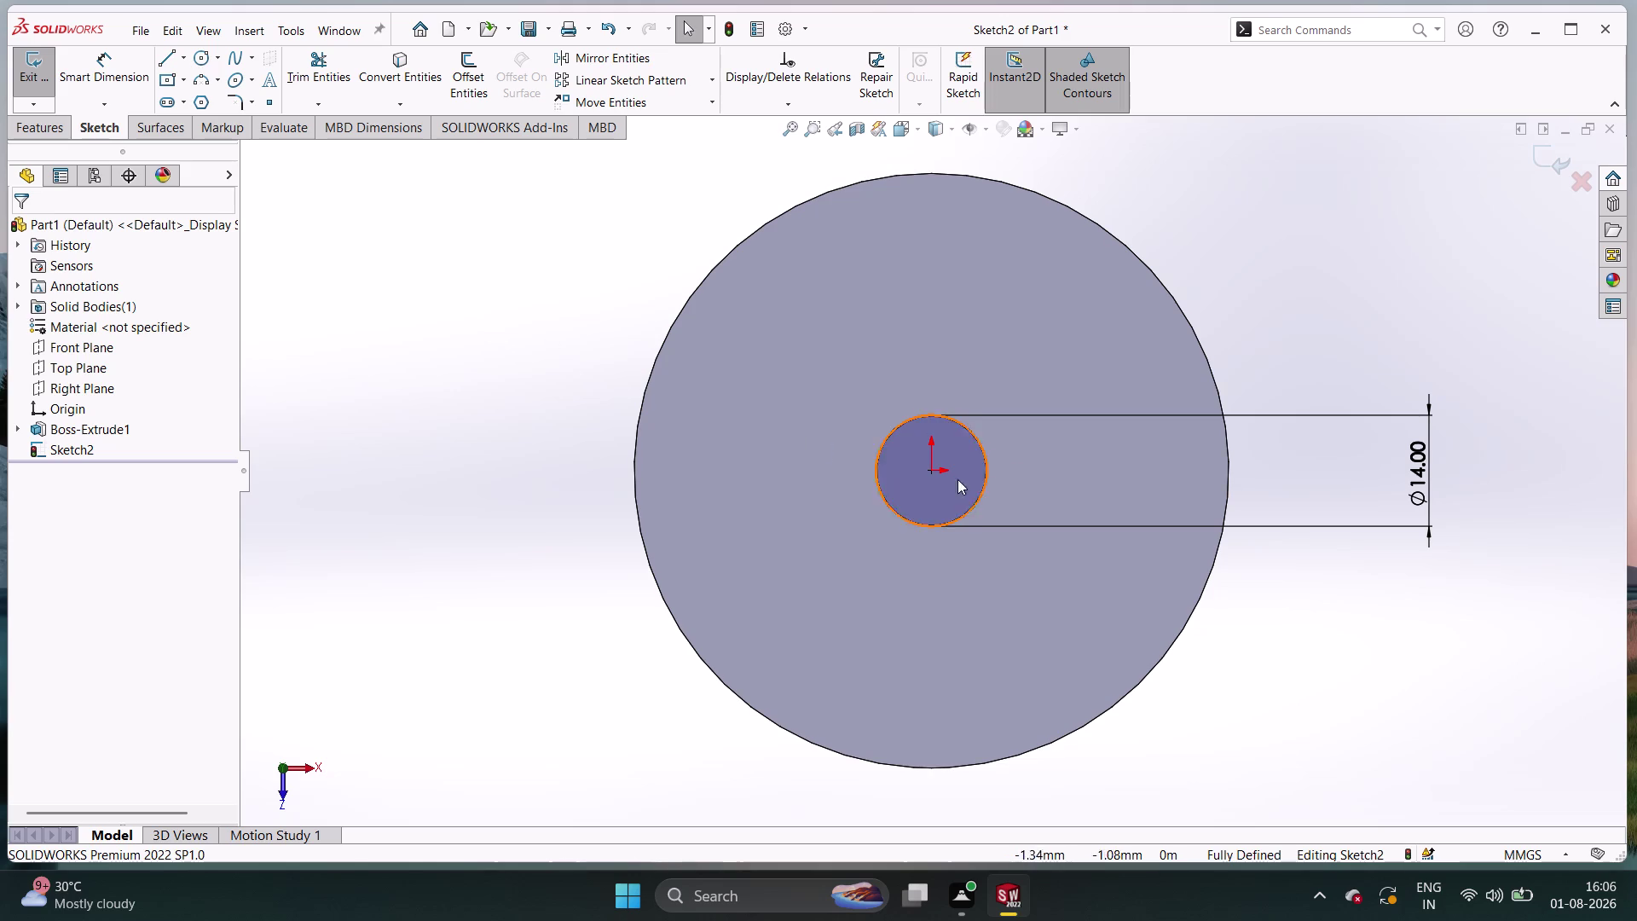
Change the central circle's diameter dimension from 14 mm to 25 mm.
double_click(1422, 482)
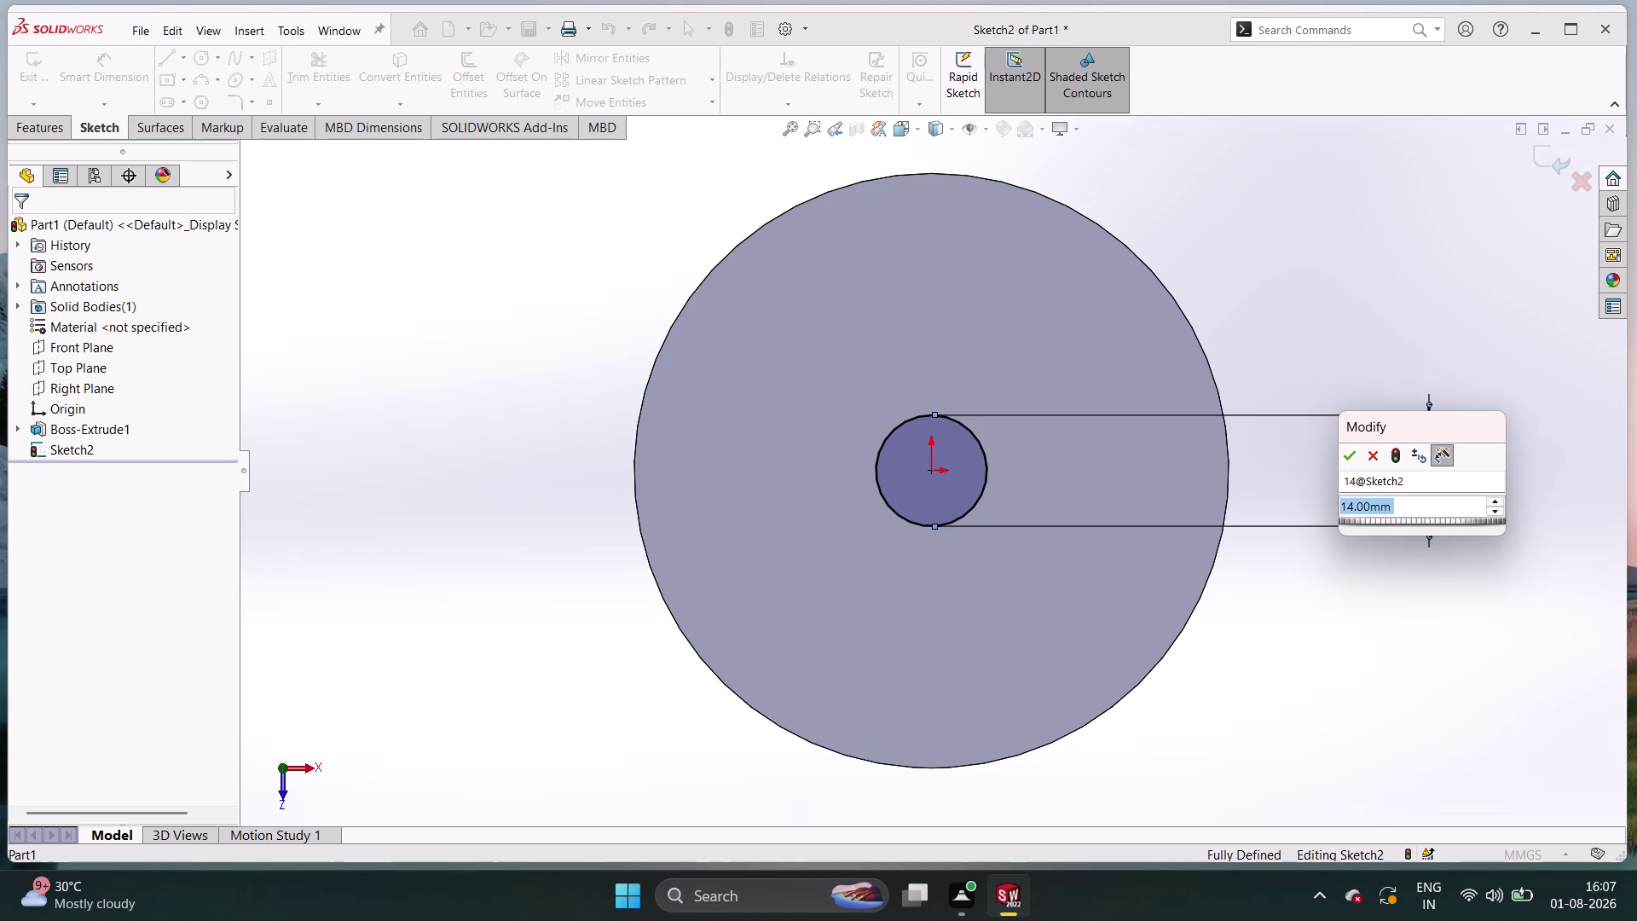
text(25)
key(Return)
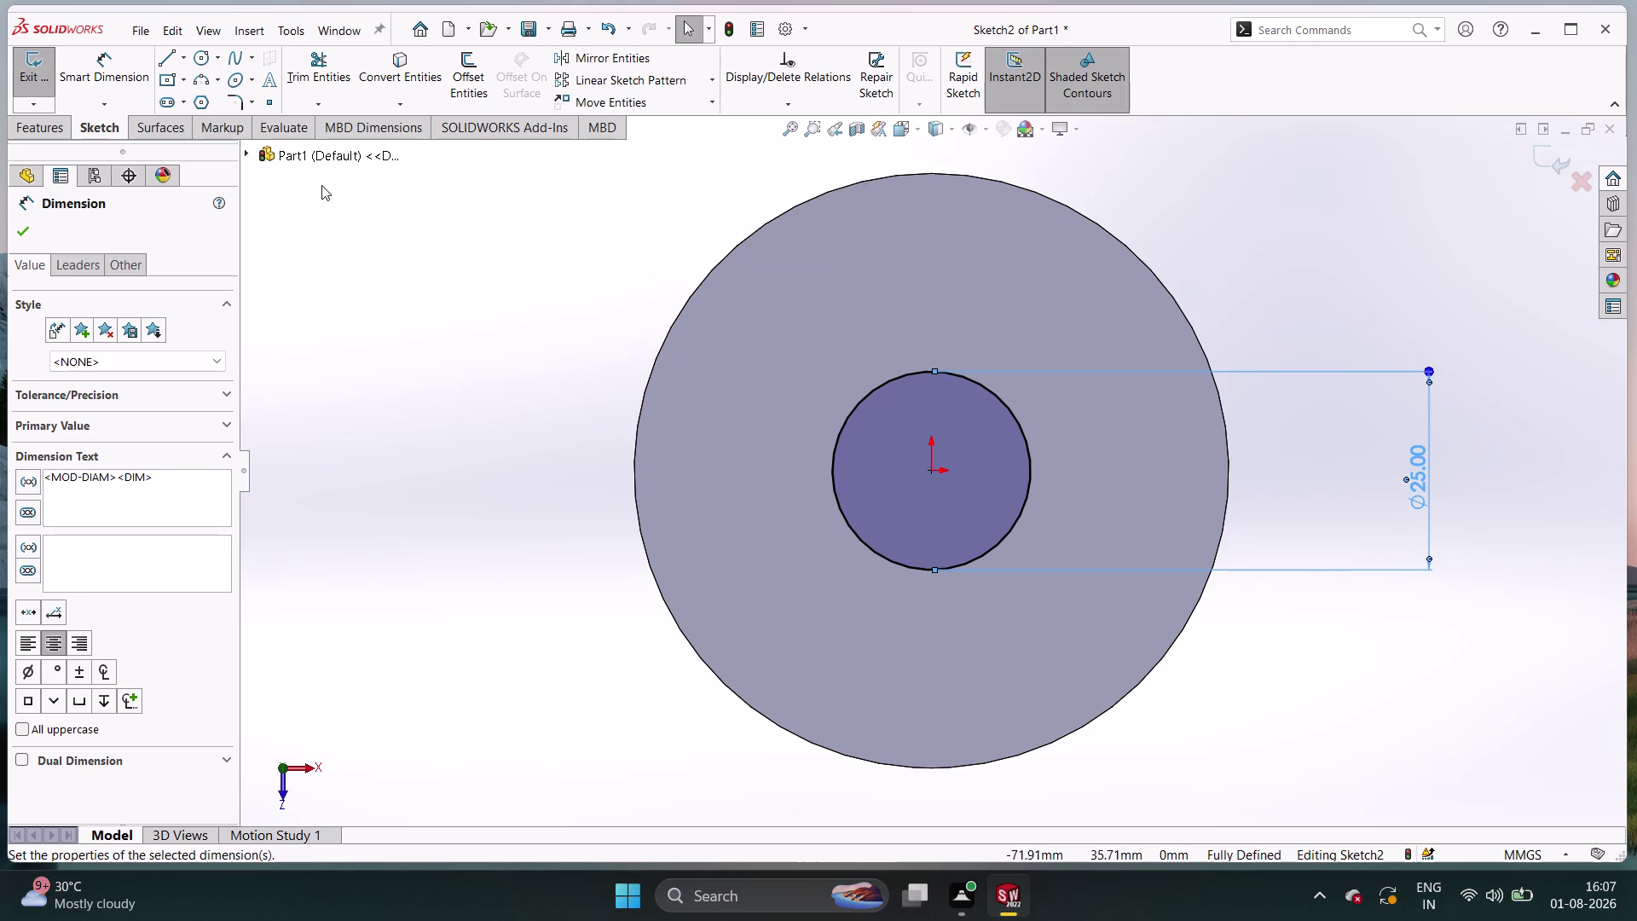
double_click(17, 132)
click(39, 92)
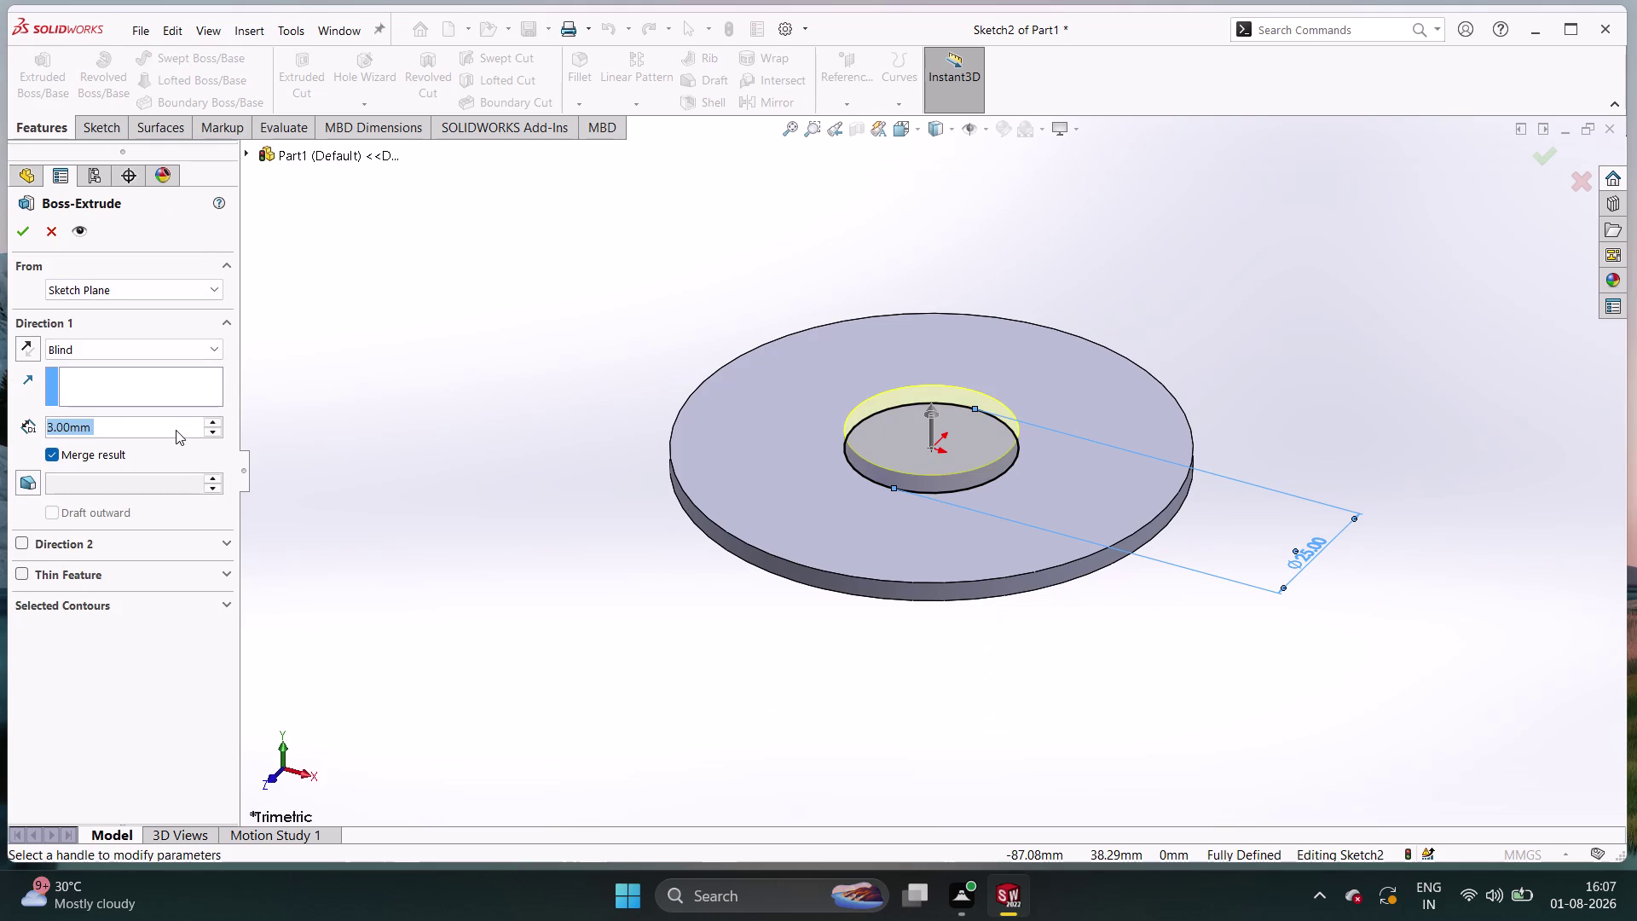
Extrude the 25 mm circle as a 16 mm blind boss and sketch on its top face.
text(16)
key(Return)
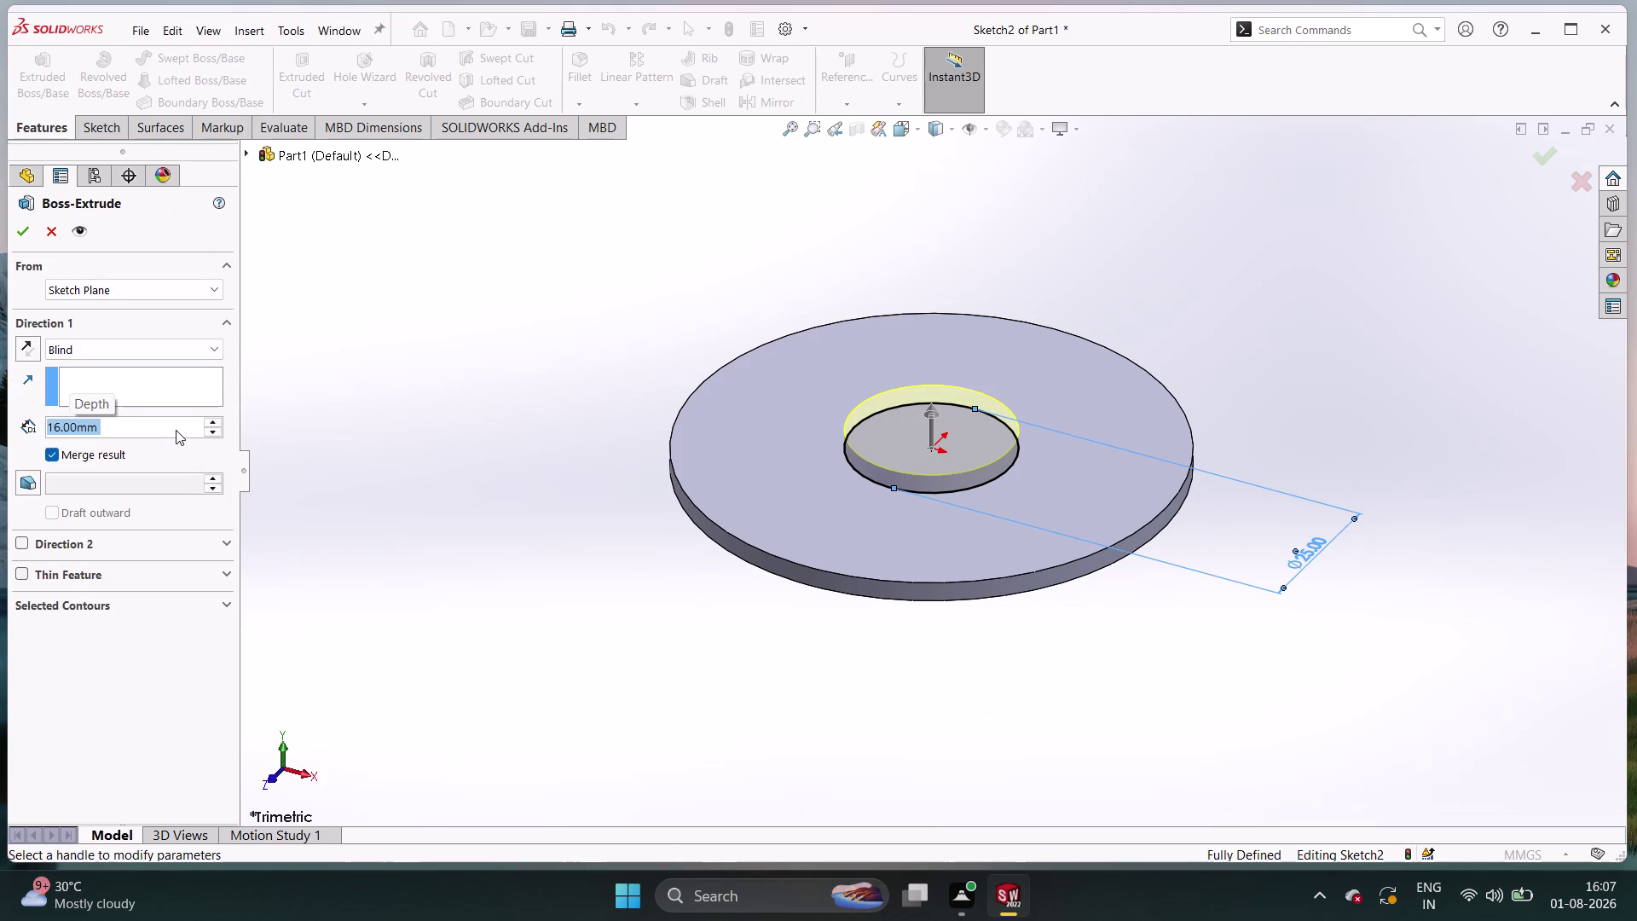
click(13, 232)
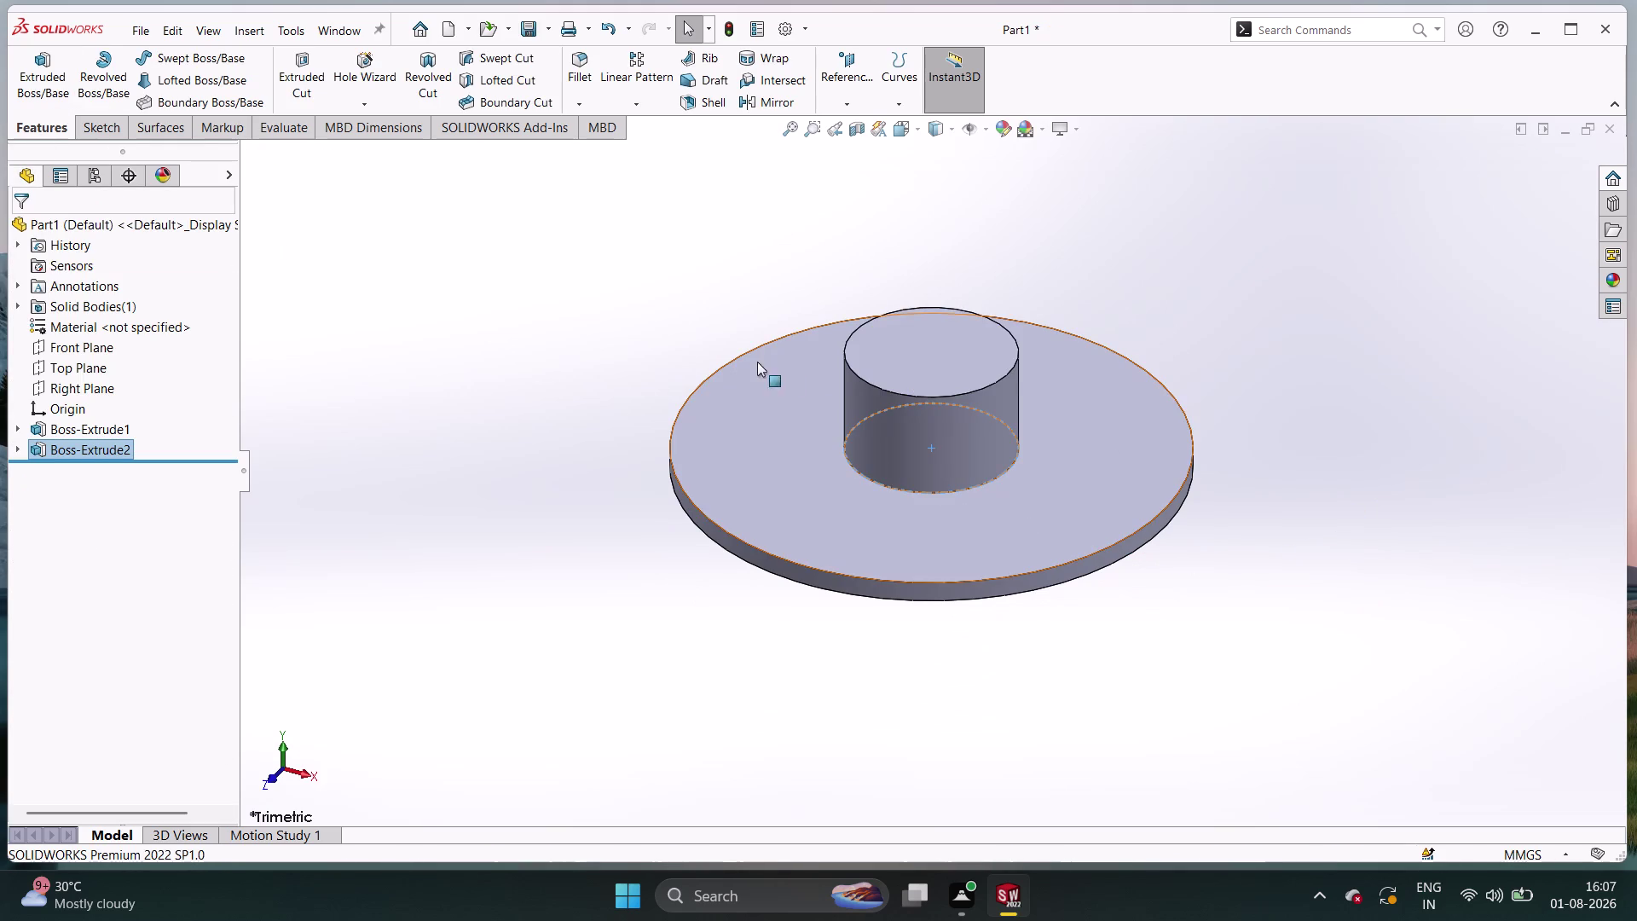
click(897, 352)
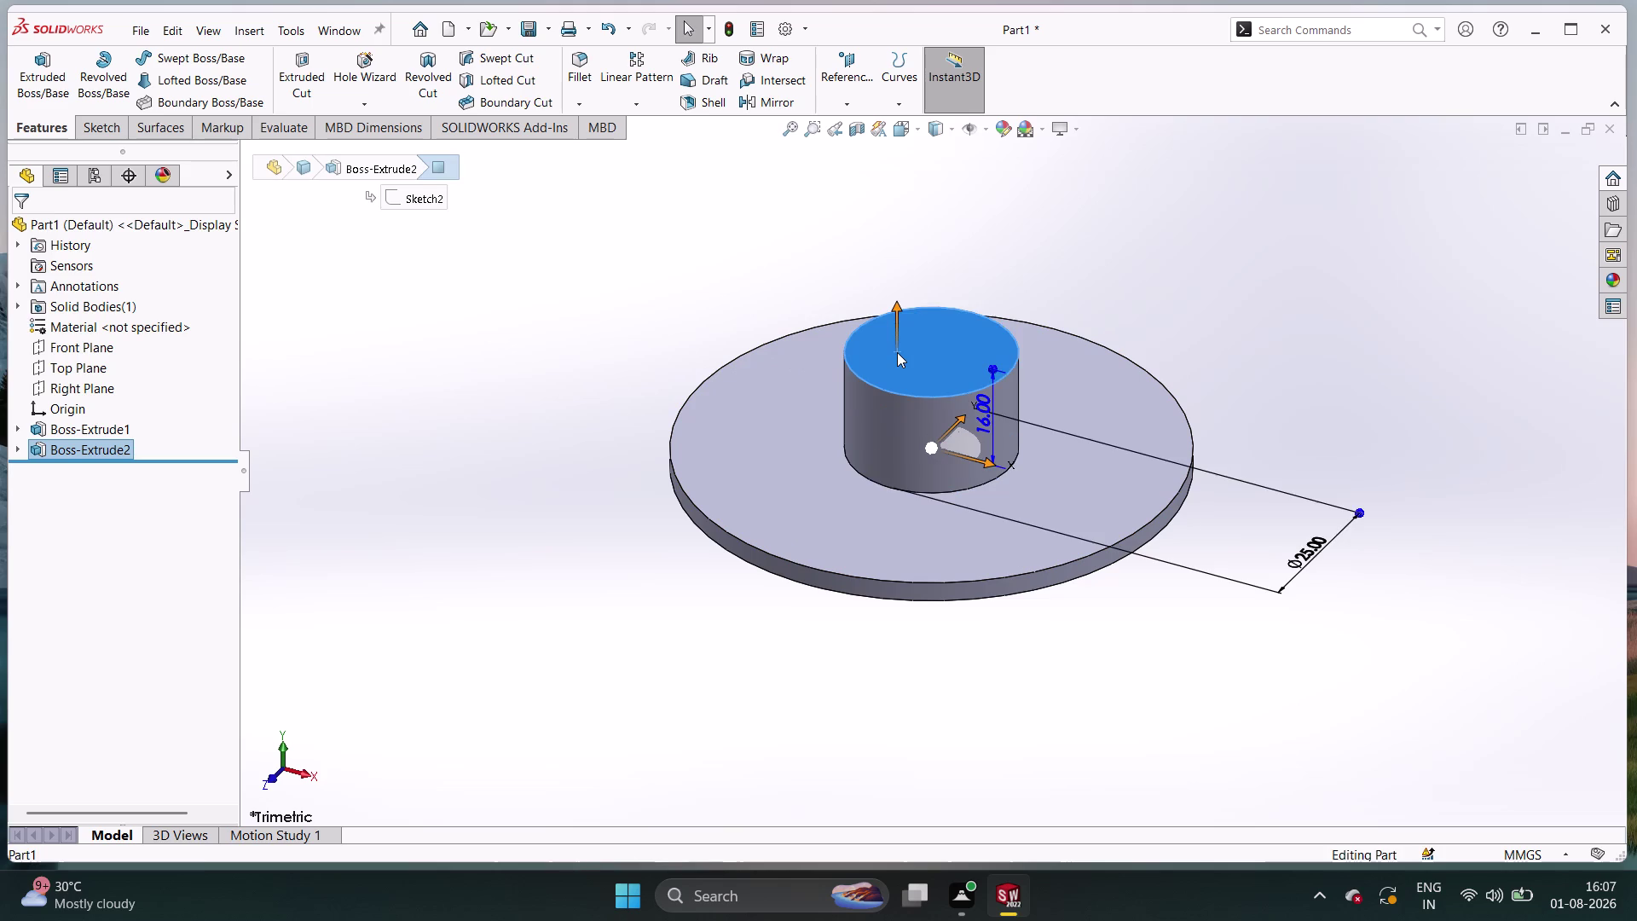
click(979, 302)
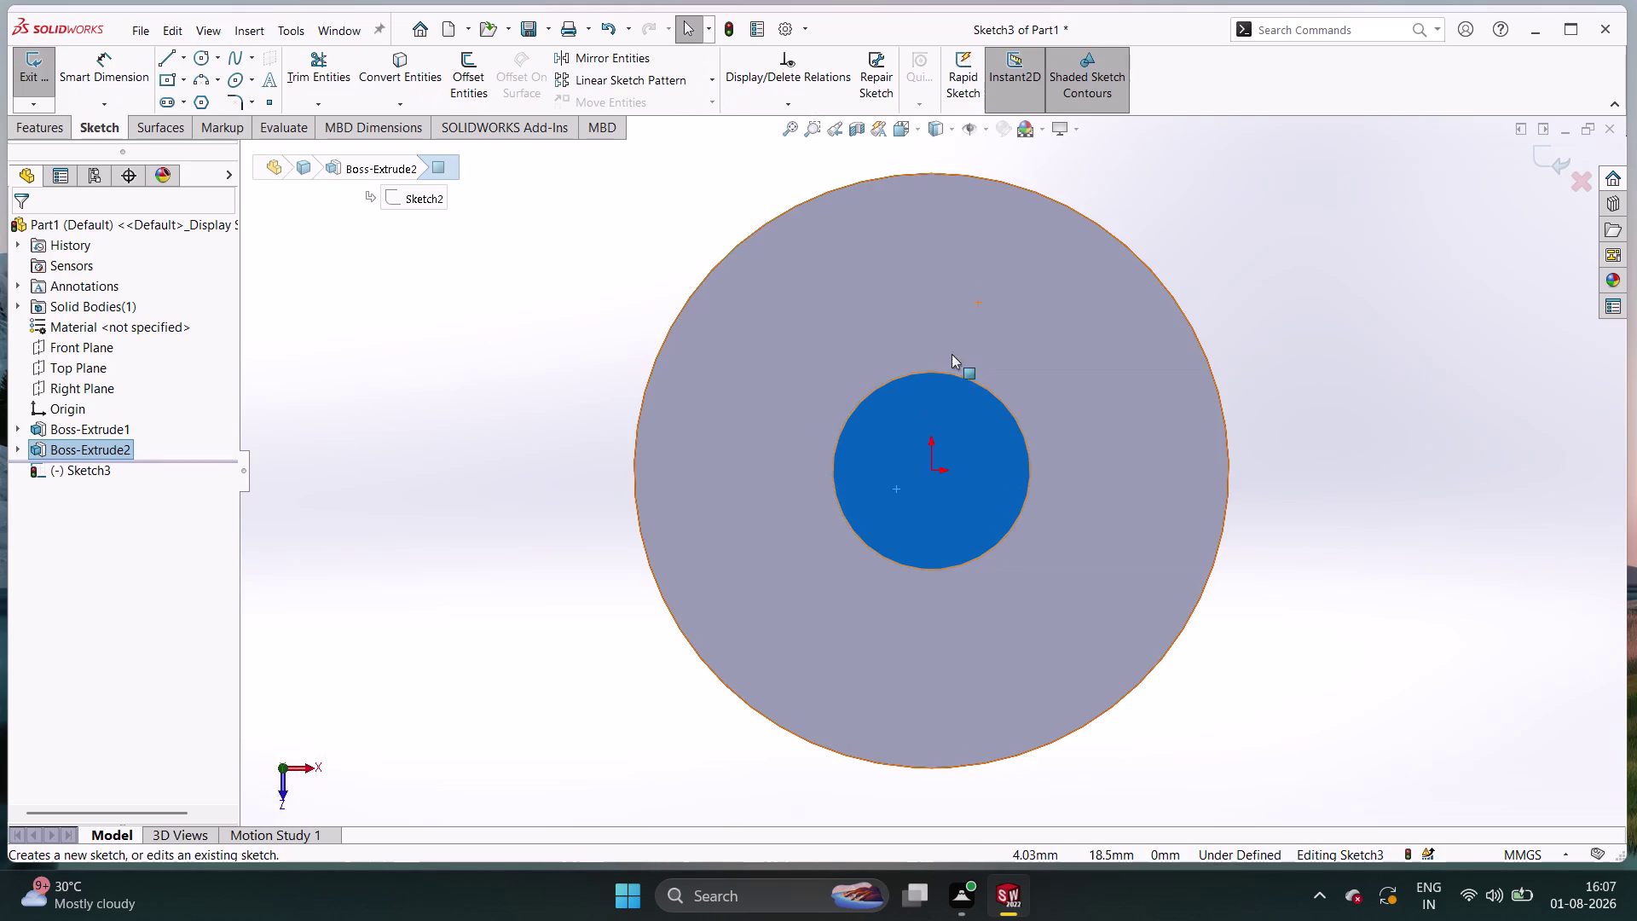
Draw a circle centred on the origin of the boss's top face.
double_click(199, 52)
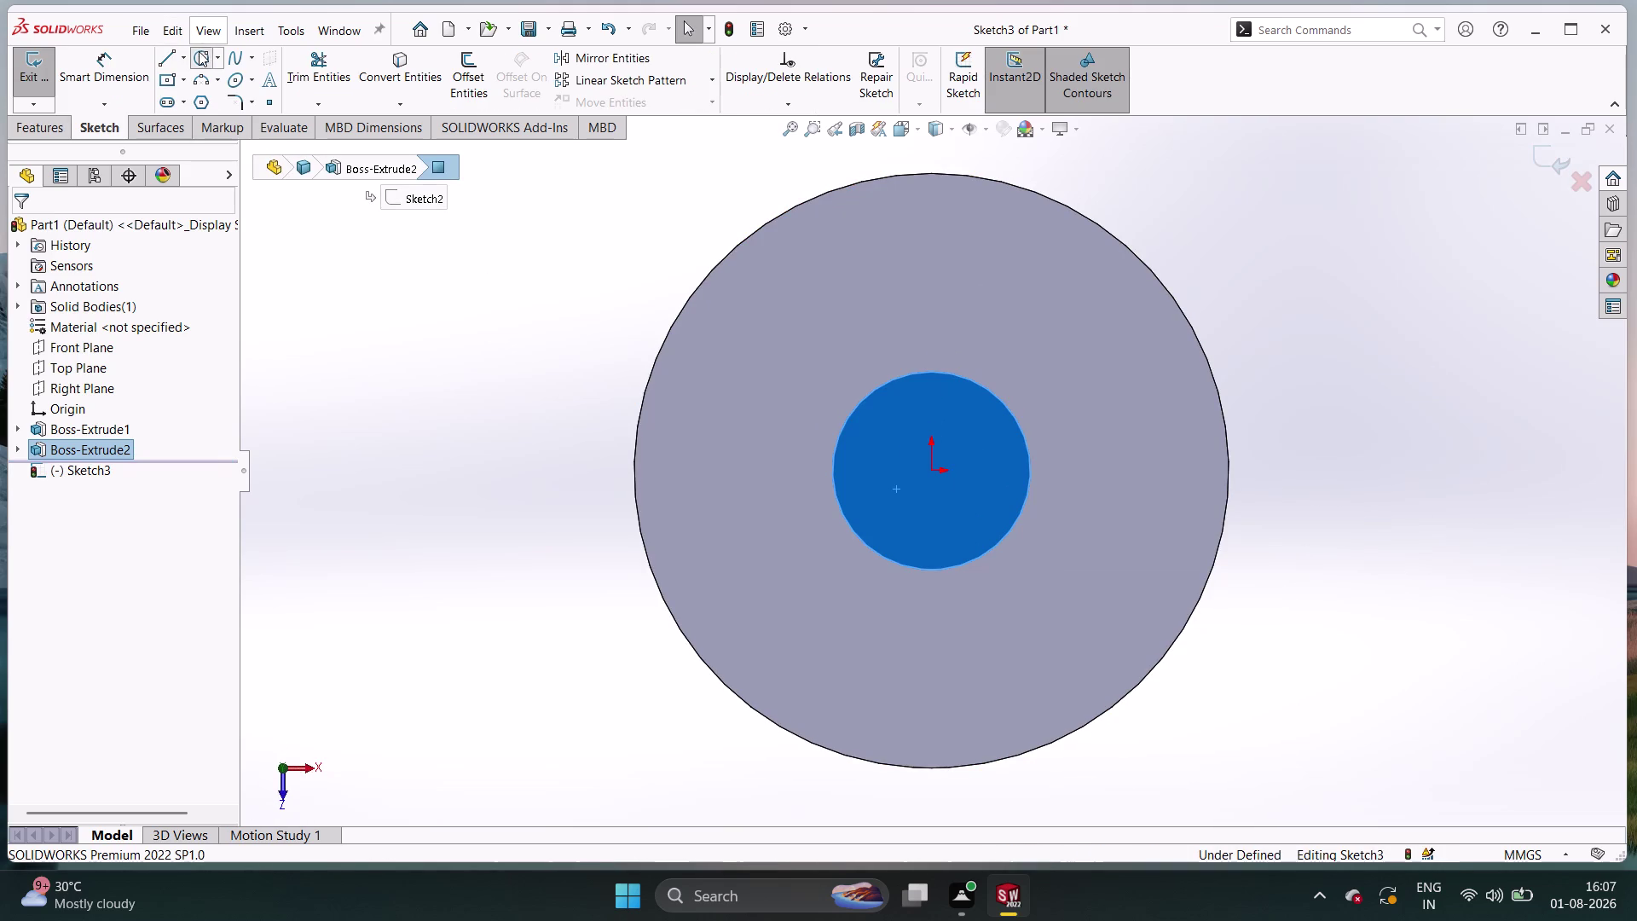
click(931, 470)
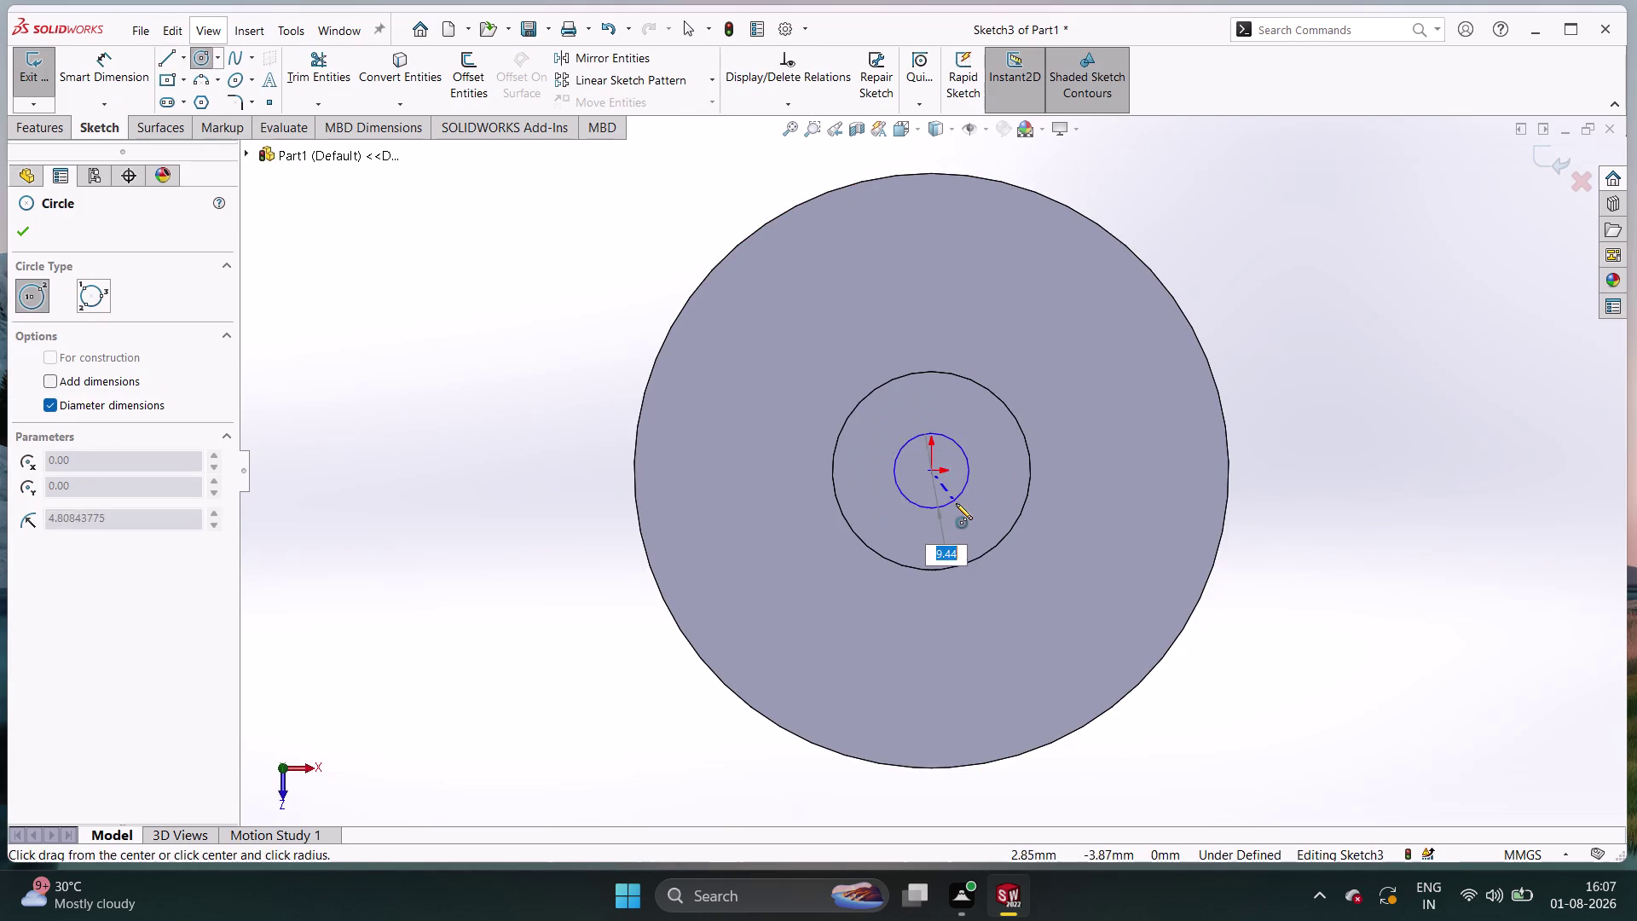
click(967, 510)
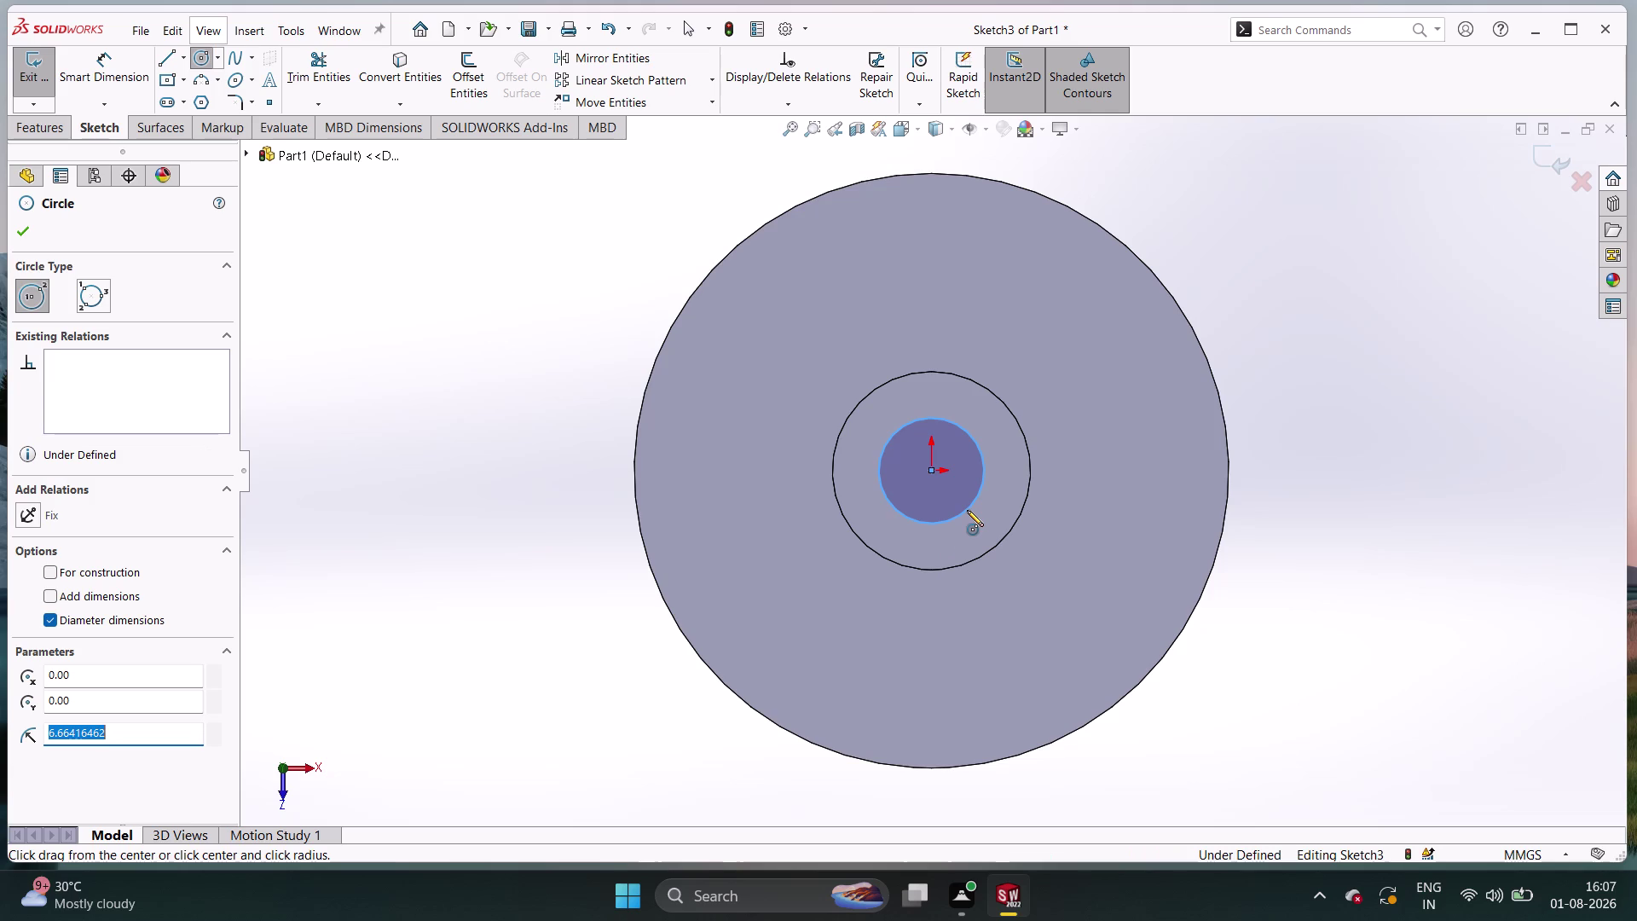
key(1)
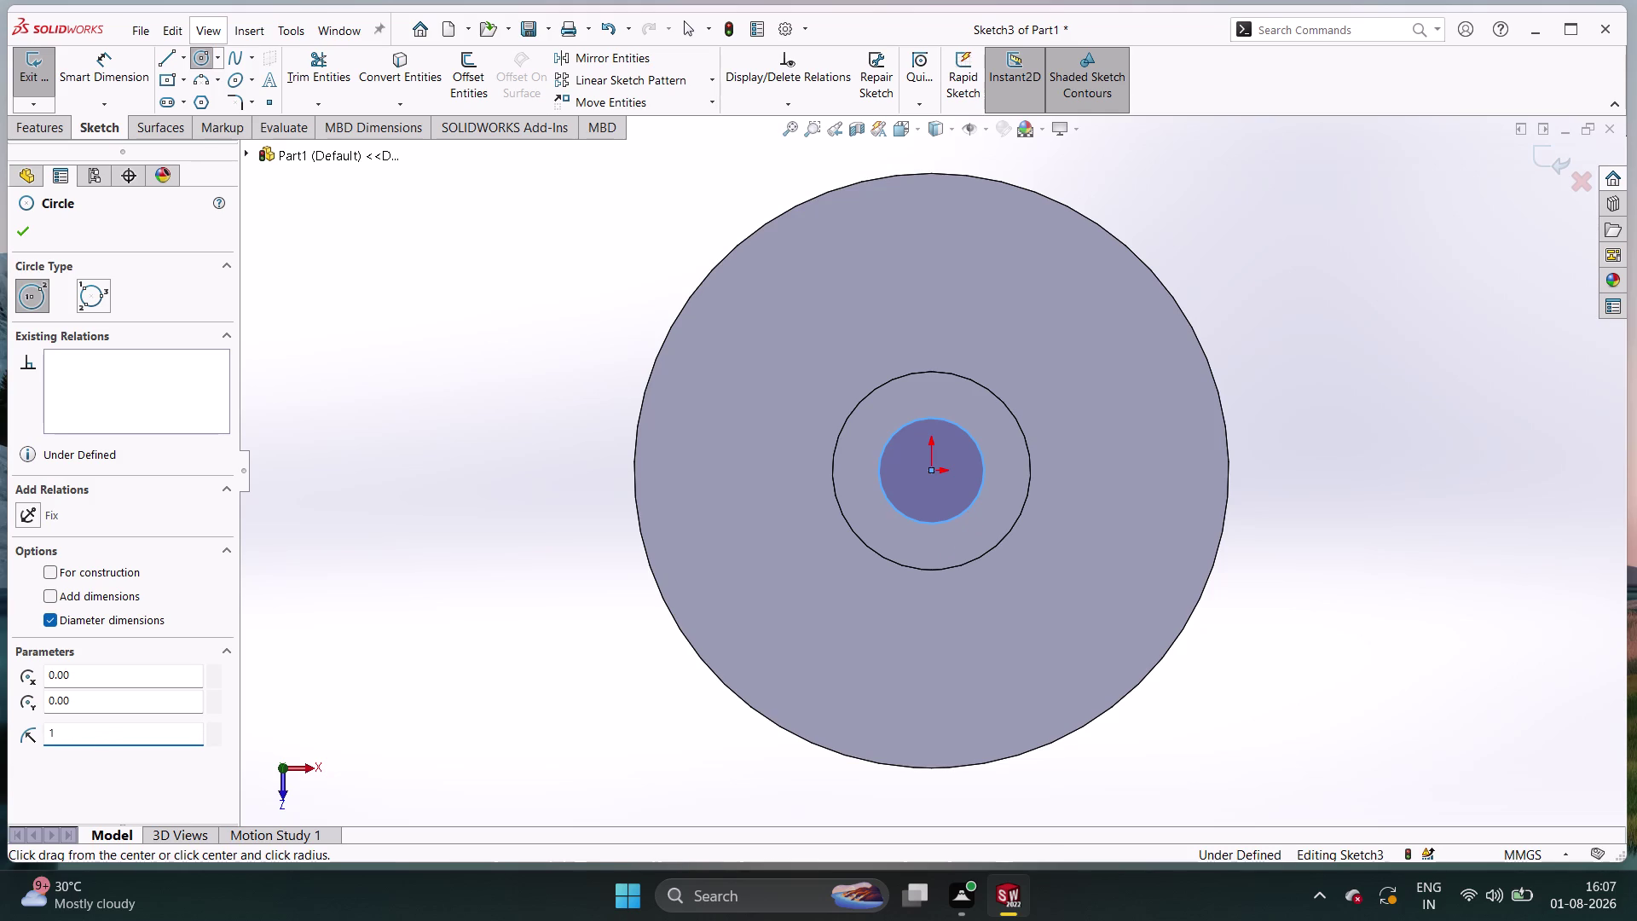
key(4)
key(Return)
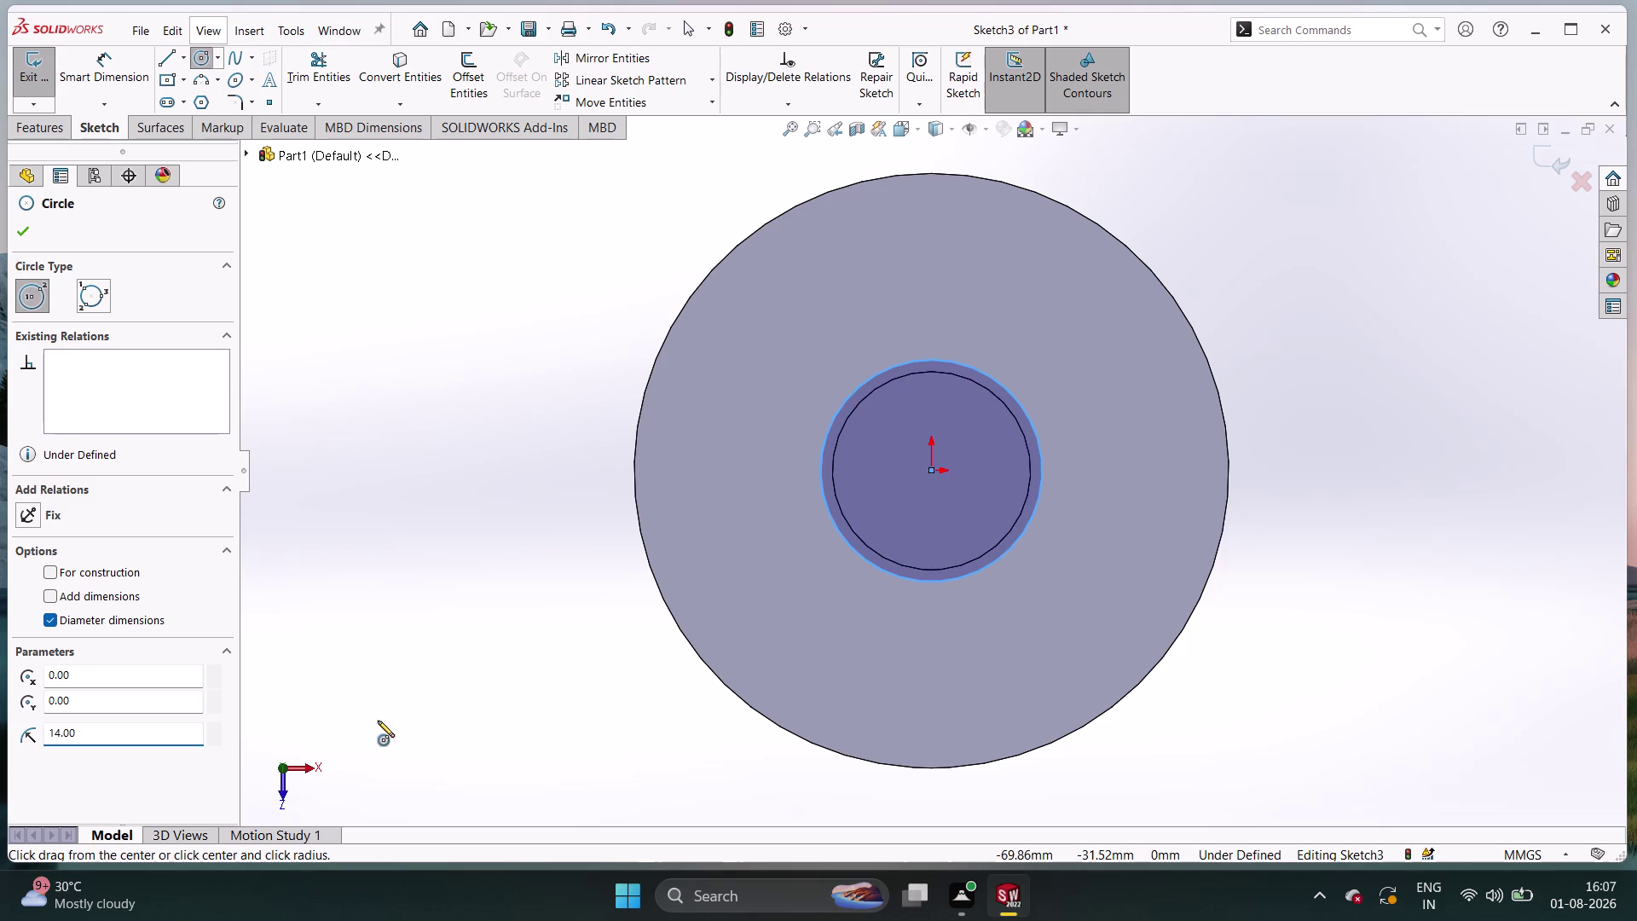
key(ctrl+z)
key(ctrl+z)
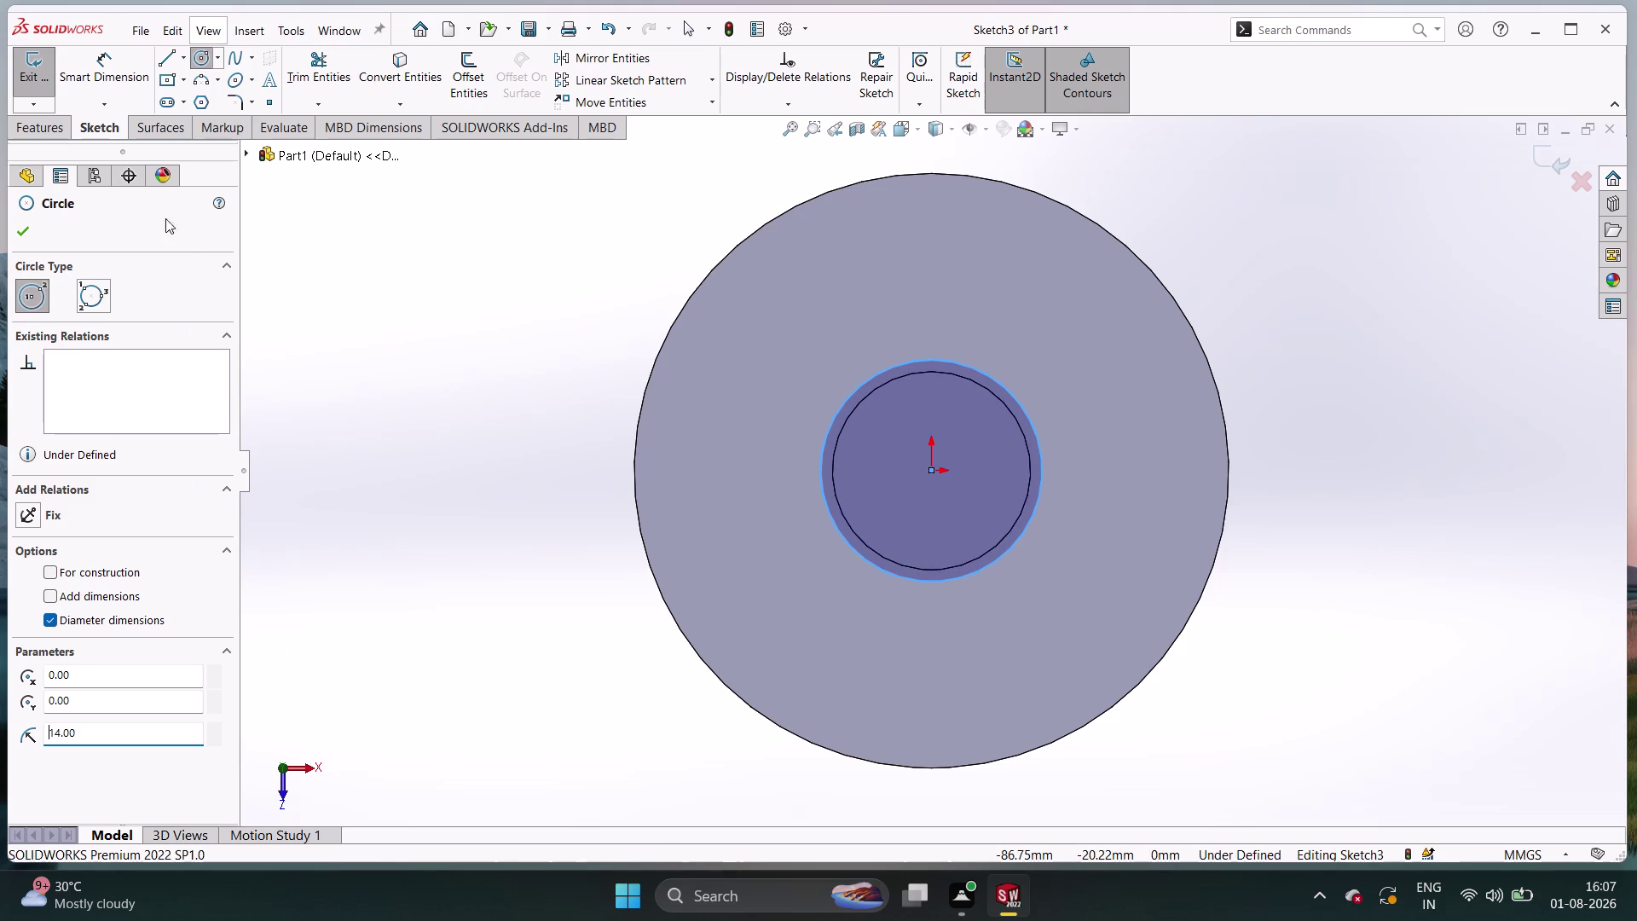
key(Escape)
key(Escape)
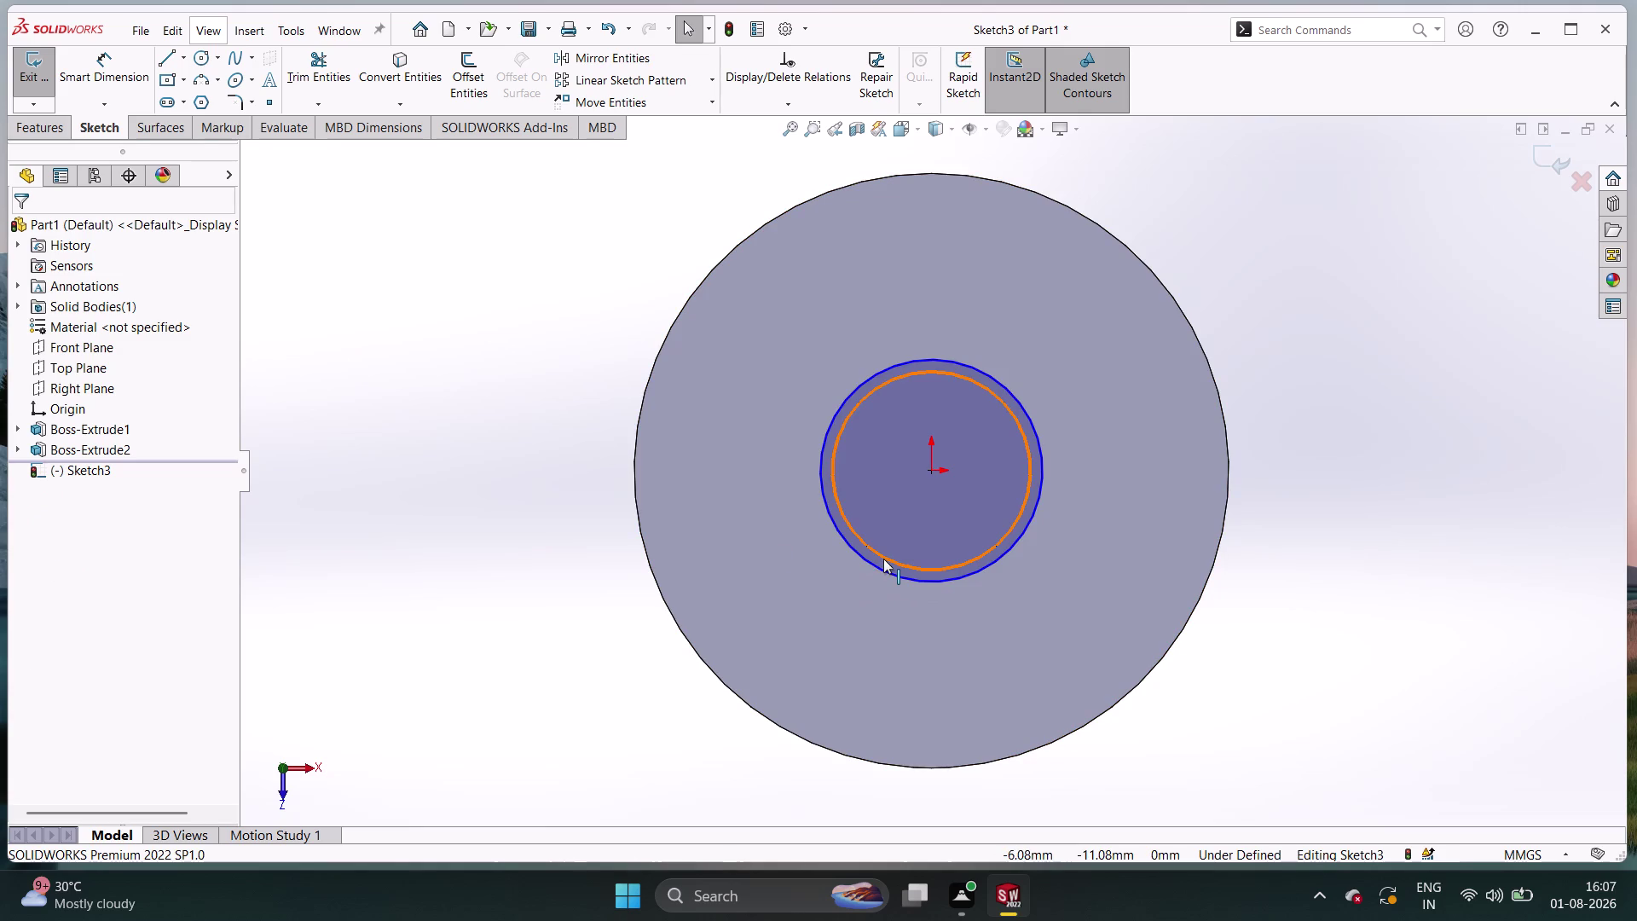
Select the new circle and bring up the sketch shortcut options.
click(887, 569)
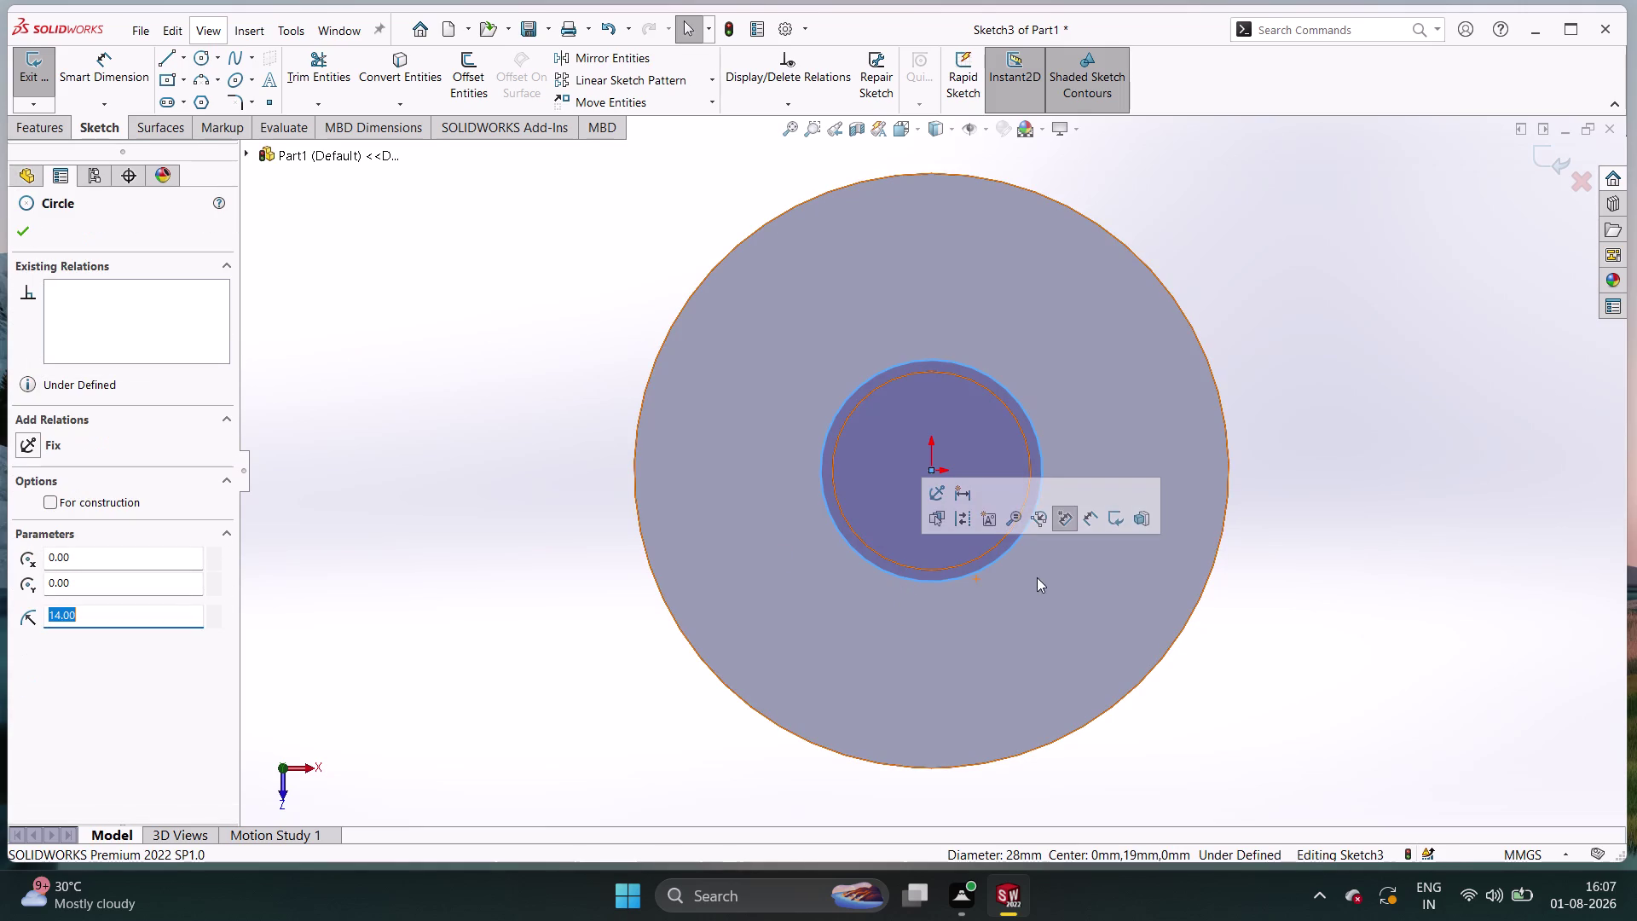
right_drag(1464, 633, 1439, 401)
right_click(1439, 401)
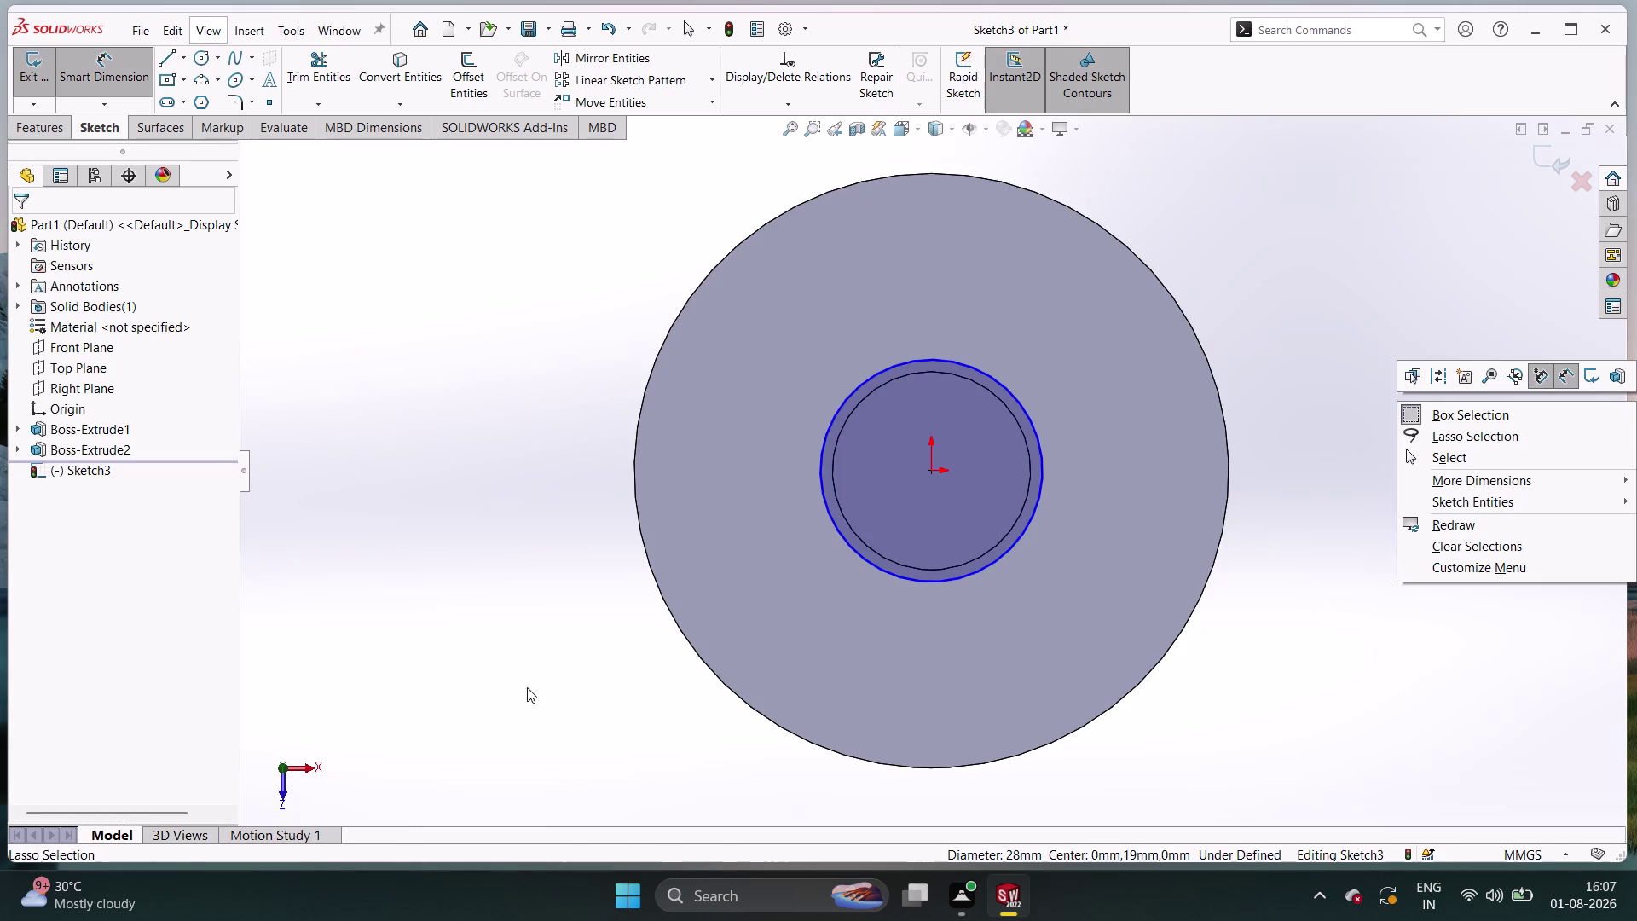
right_drag(429, 698, 399, 329)
right_drag(437, 543, 486, 422)
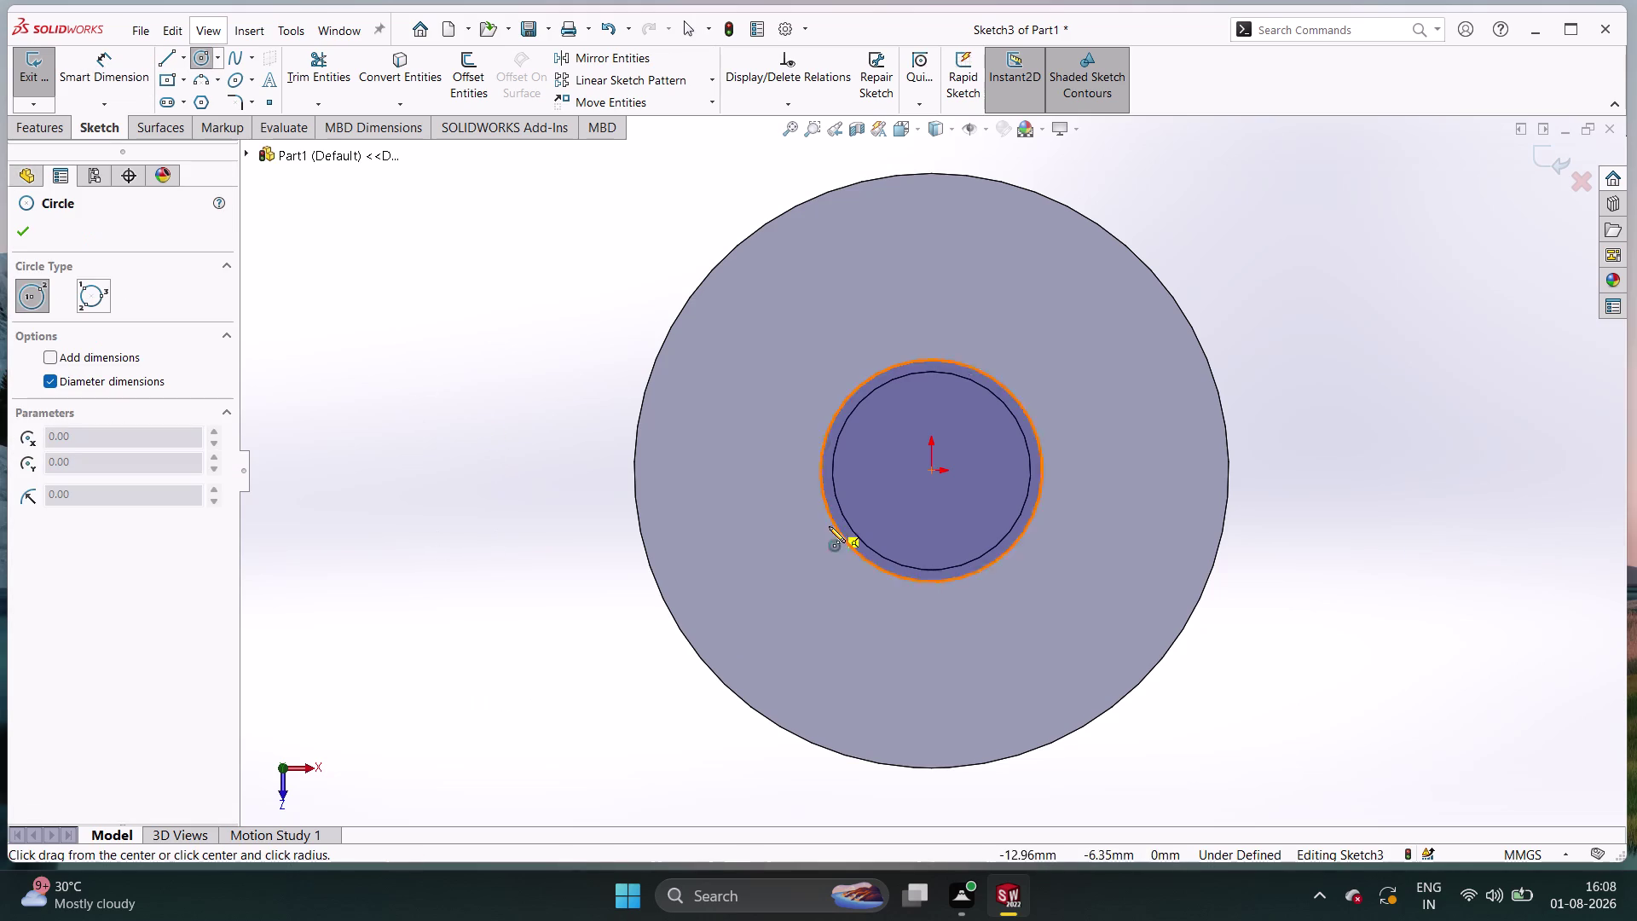
right_drag(442, 611, 419, 457)
right_click(419, 456)
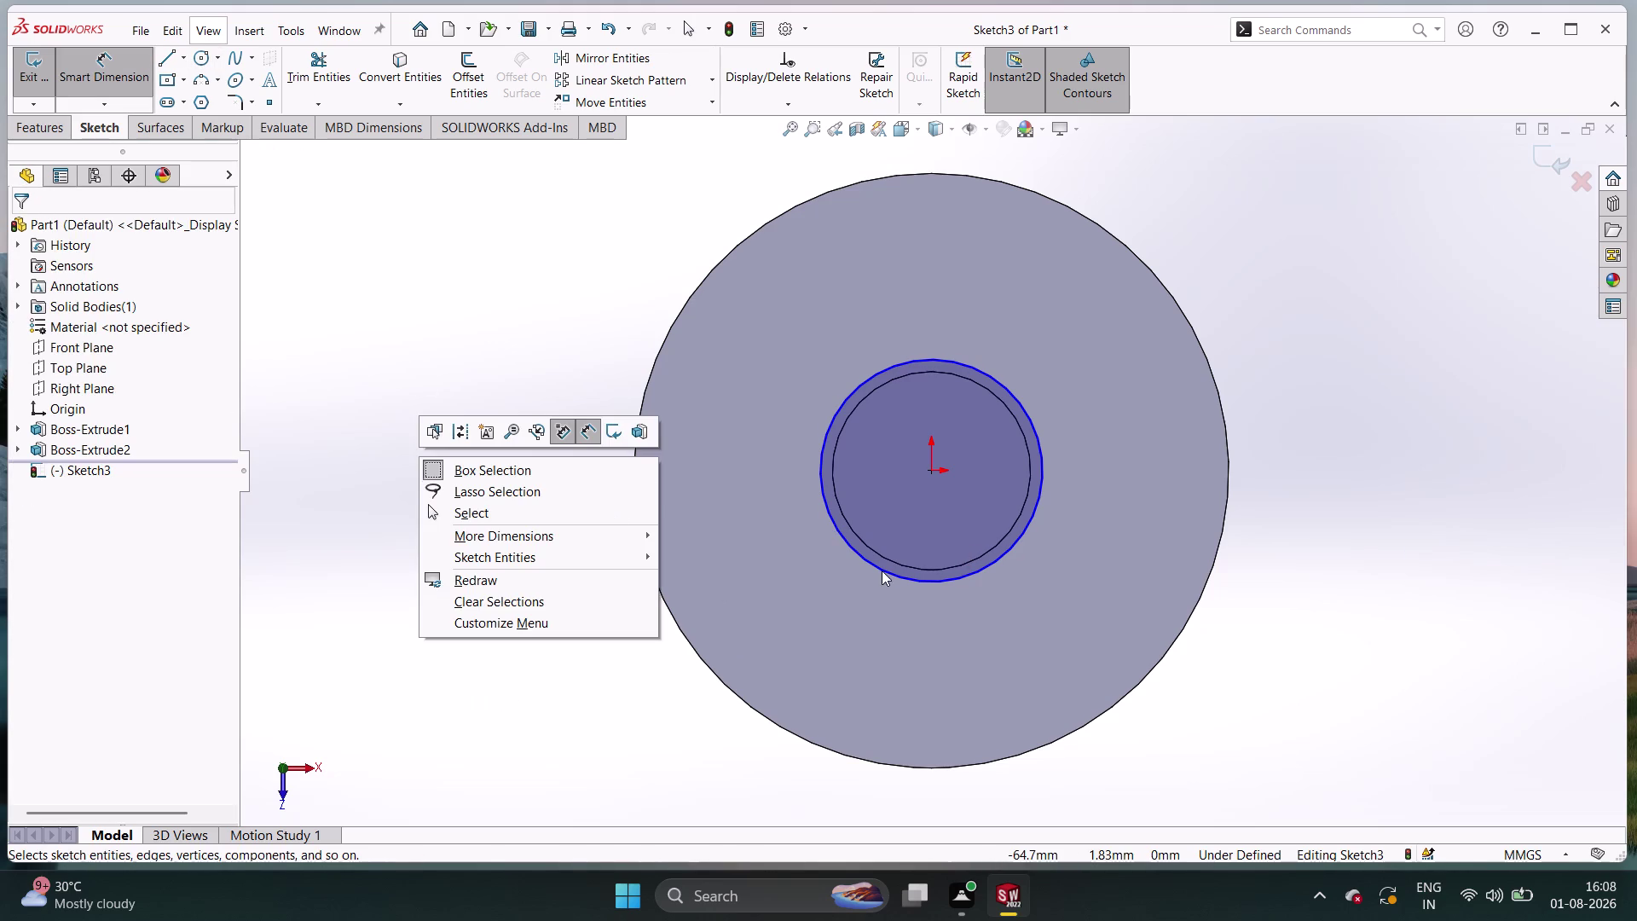
Dimension the circle's diameter to 14 mm.
click(530, 726)
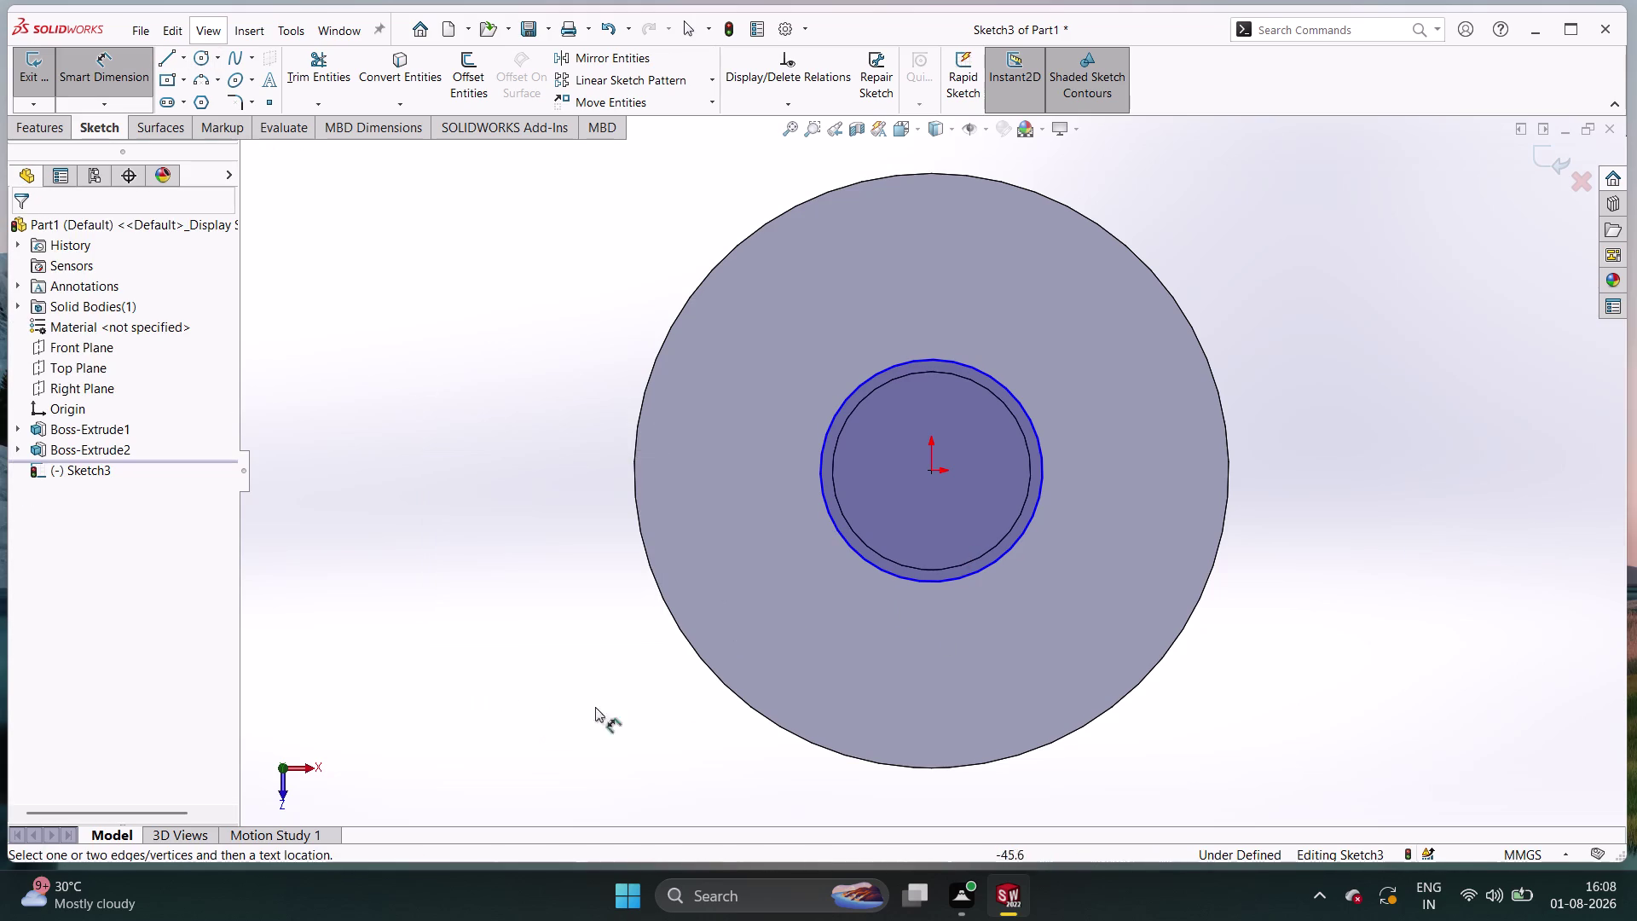
click(960, 579)
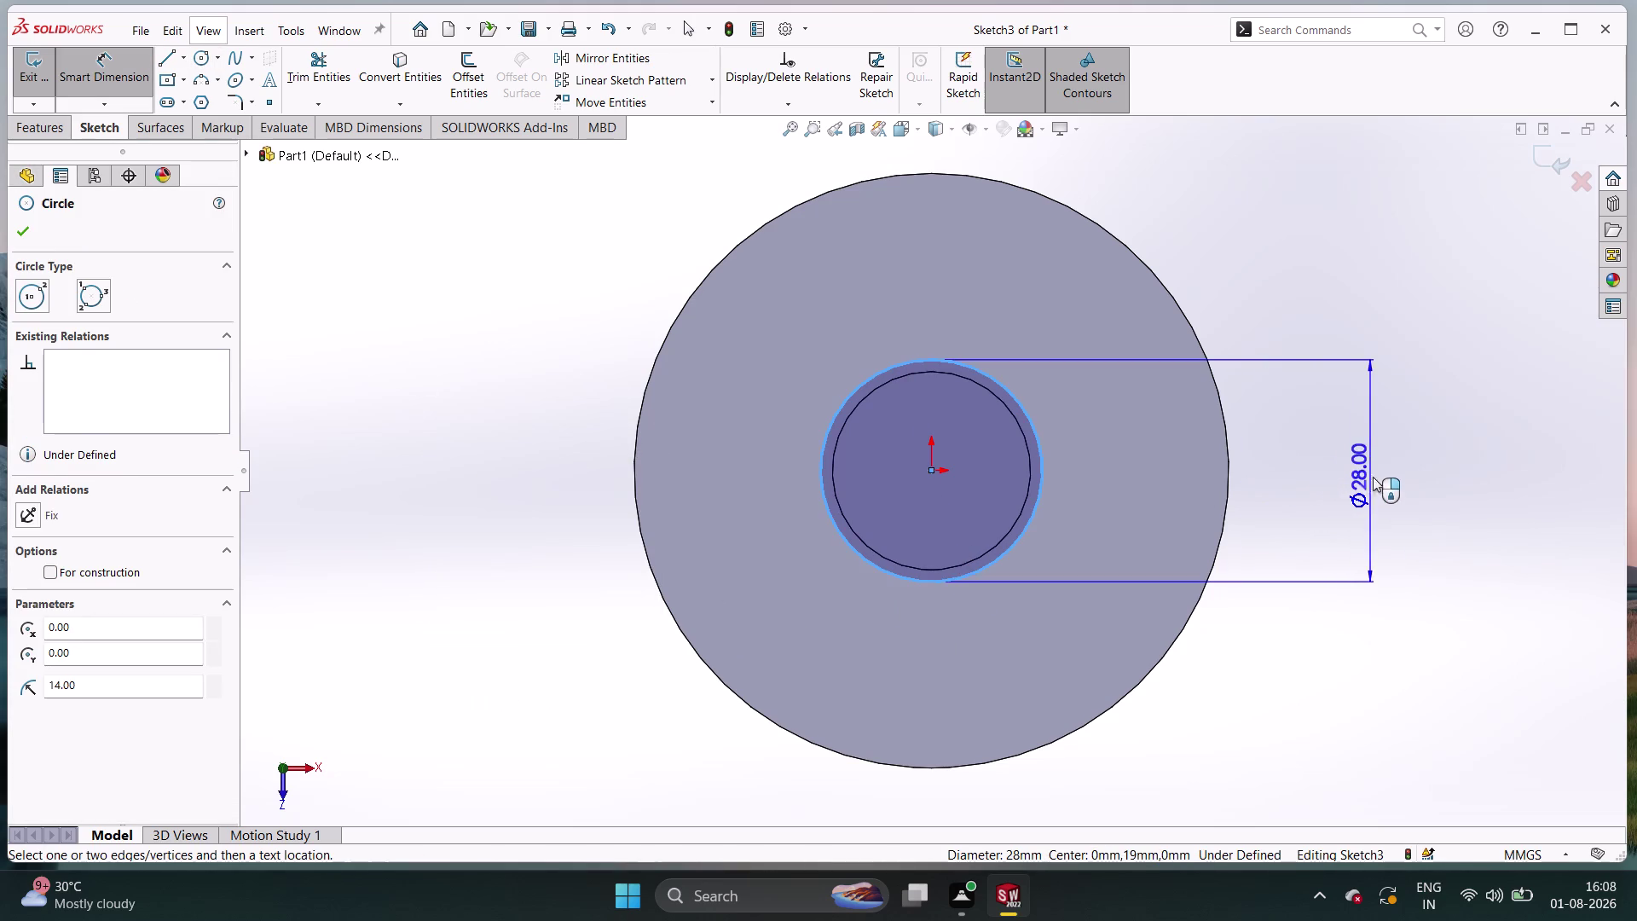
click(1373, 477)
text(14)
key(Return)
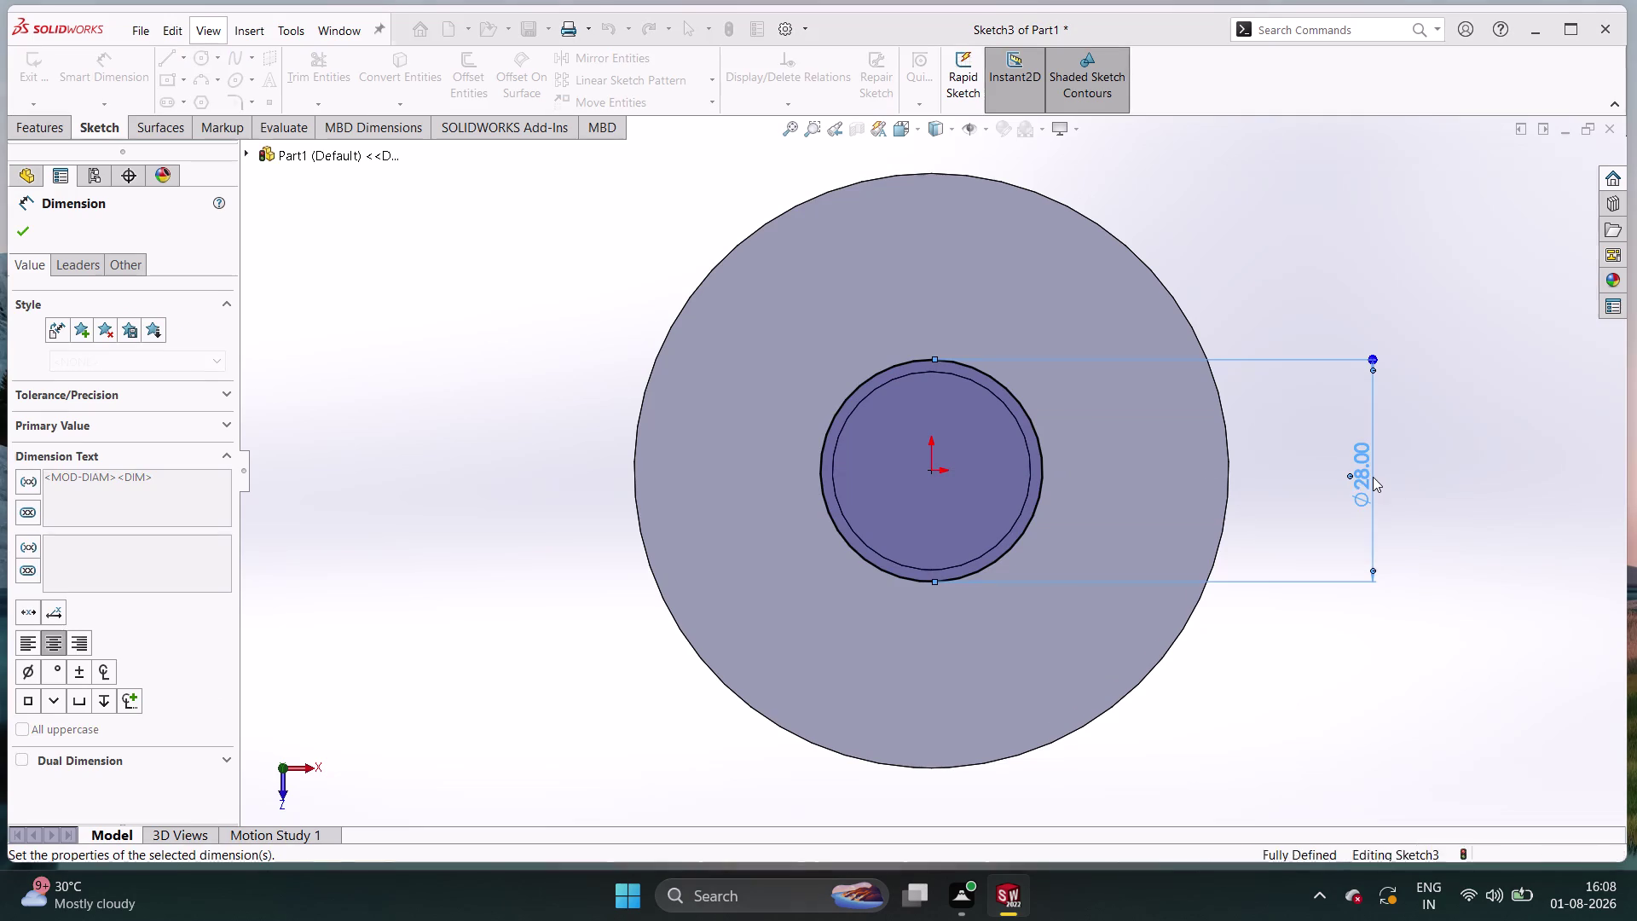
click(1417, 537)
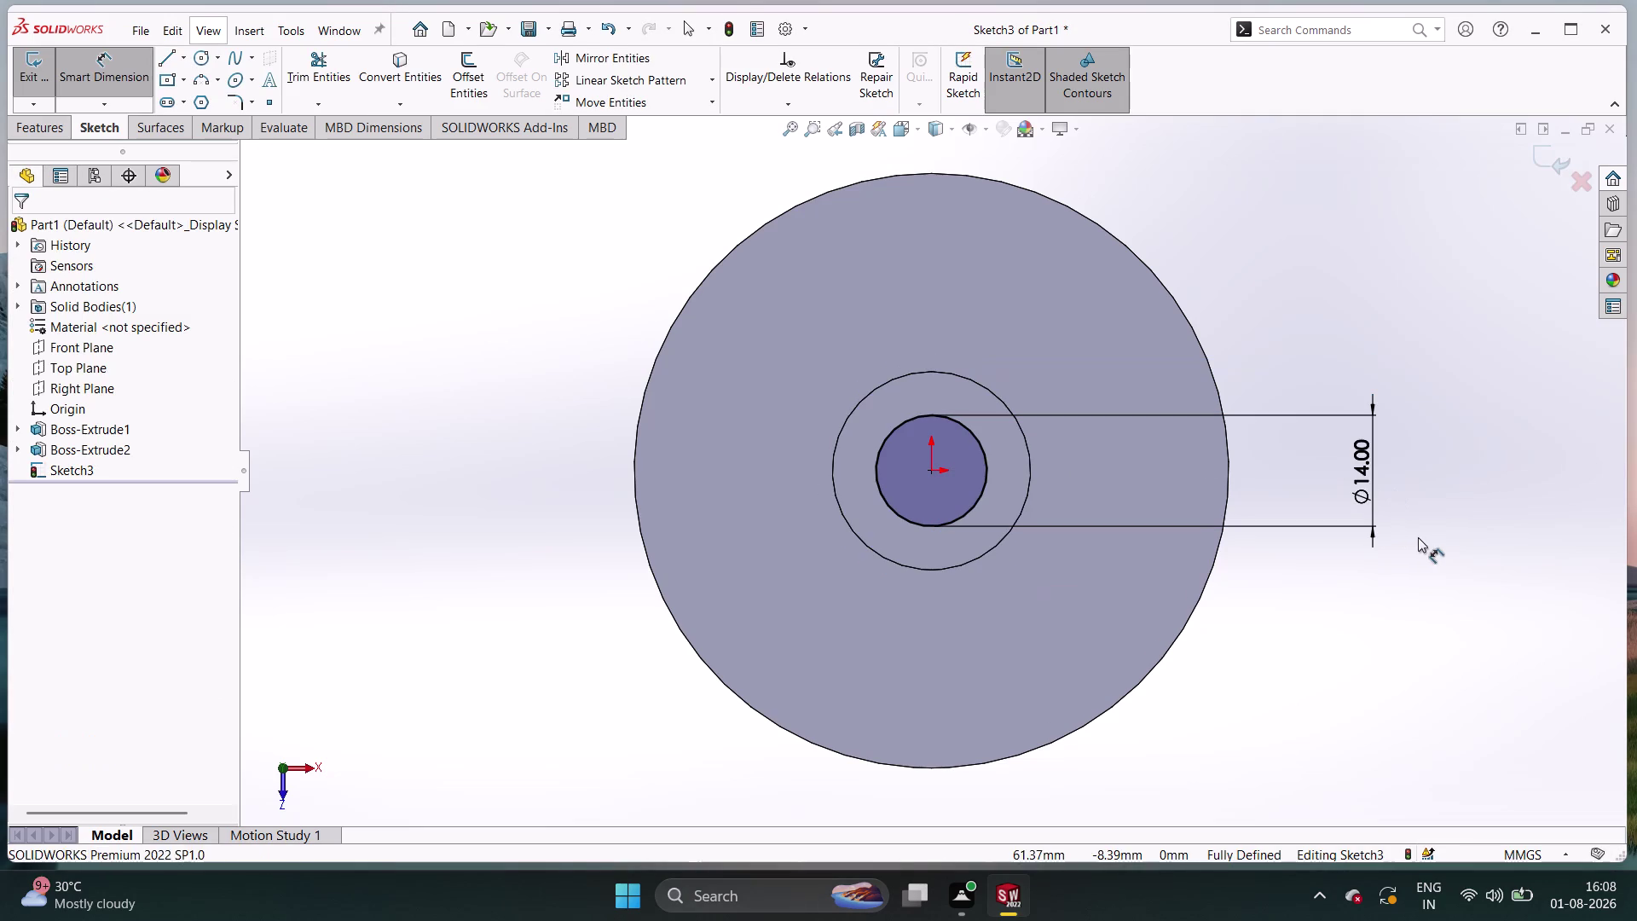
click(979, 557)
key(Escape)
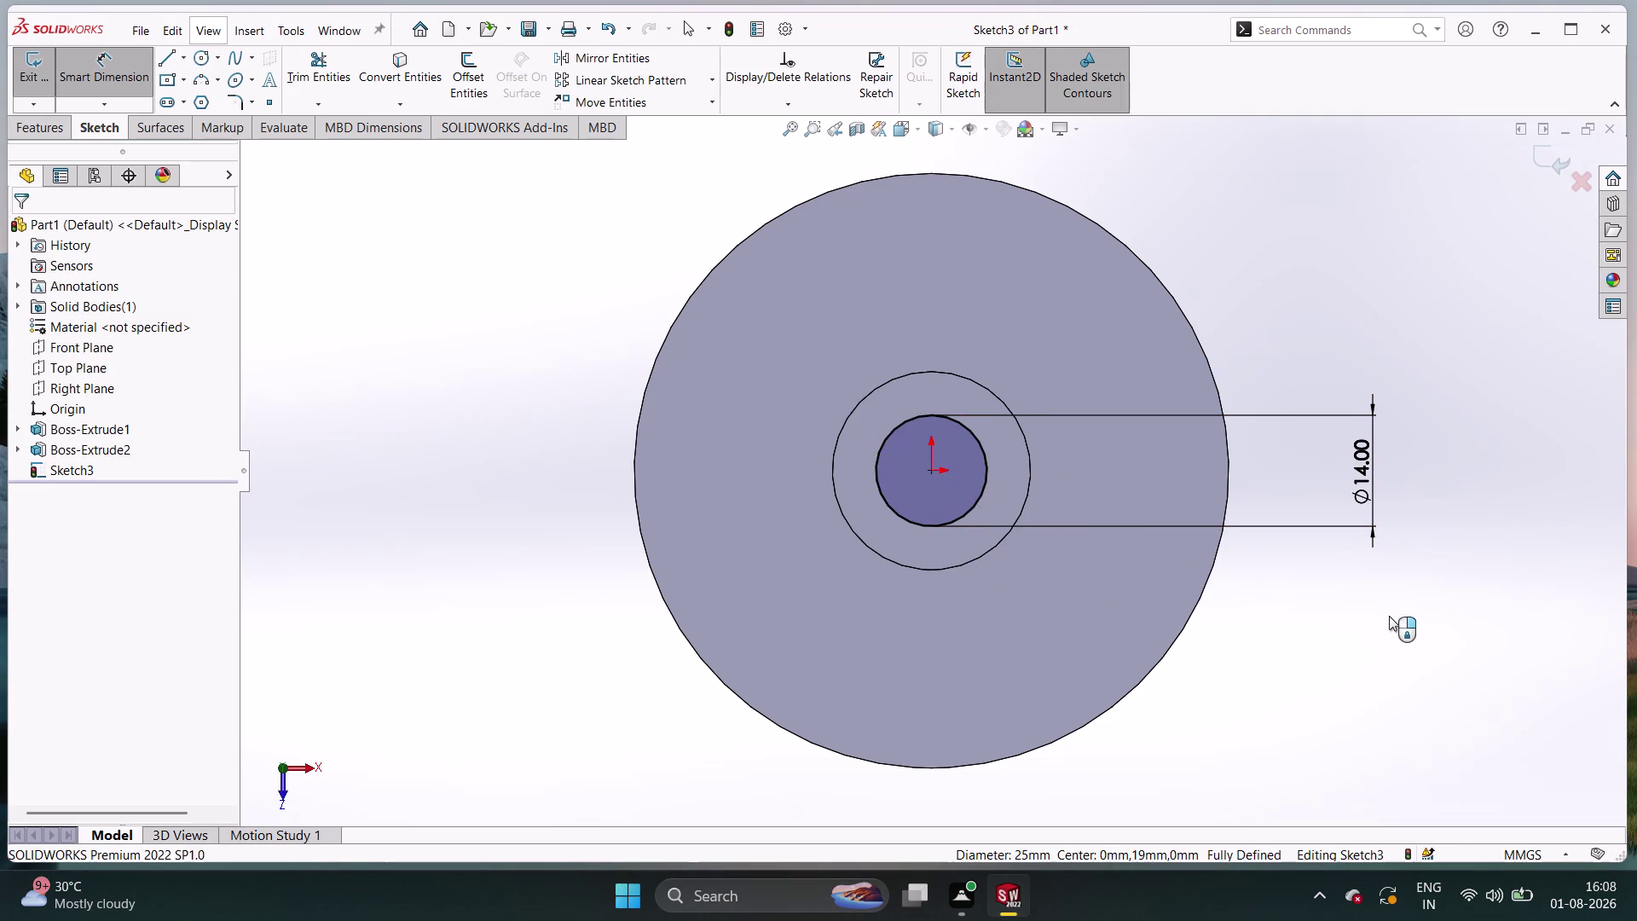
right_click(1389, 616)
click(1362, 632)
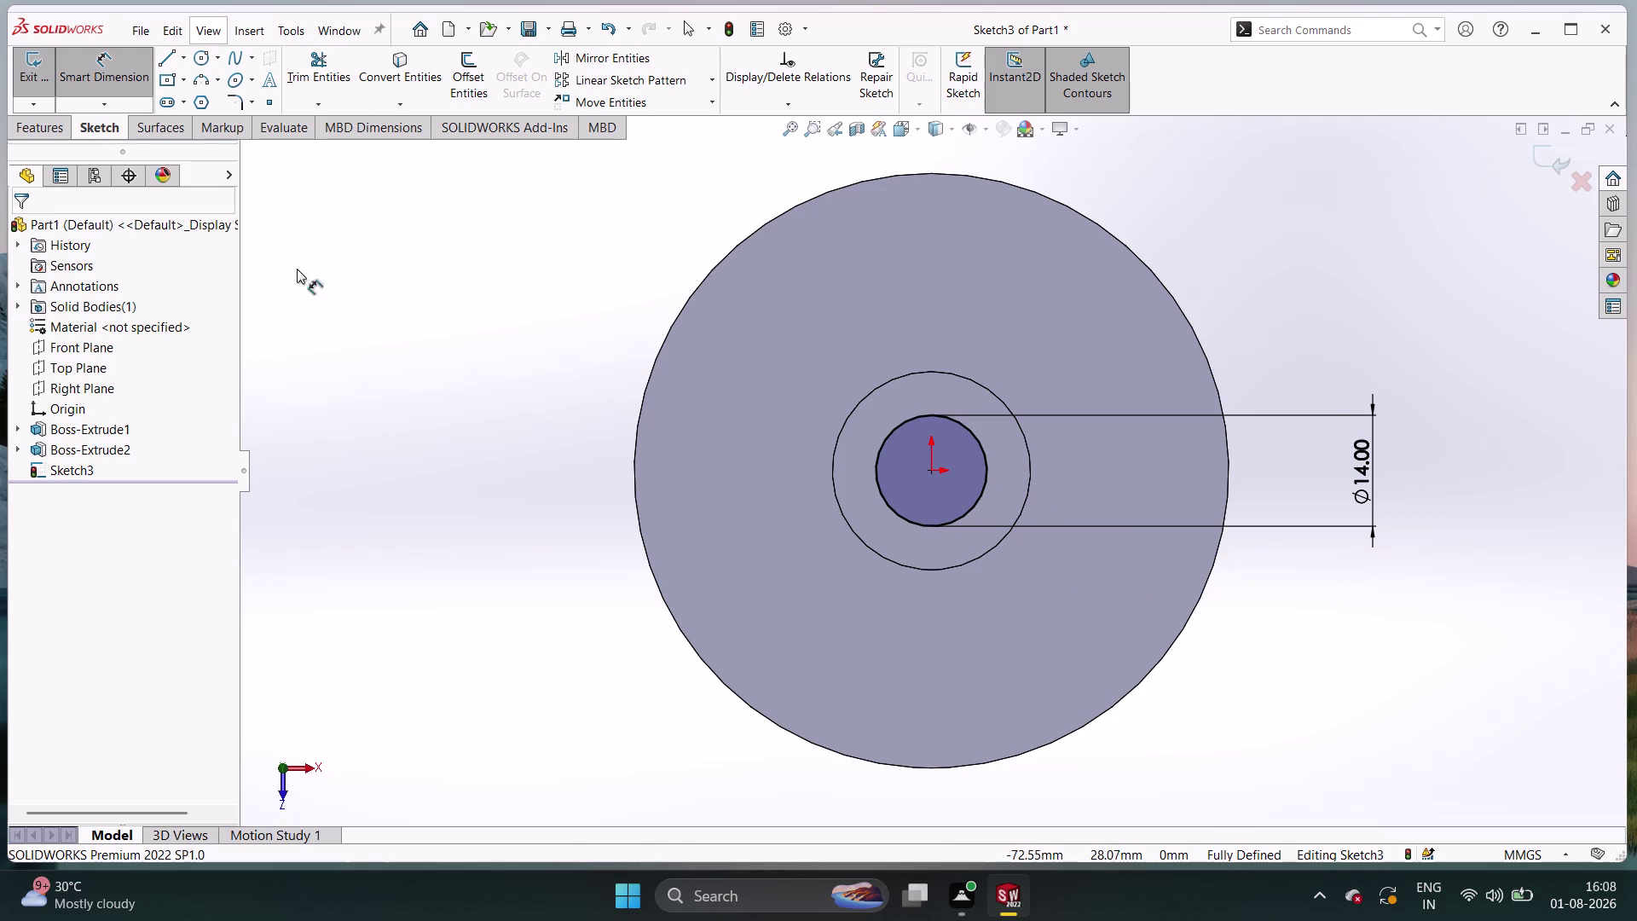
click(164, 54)
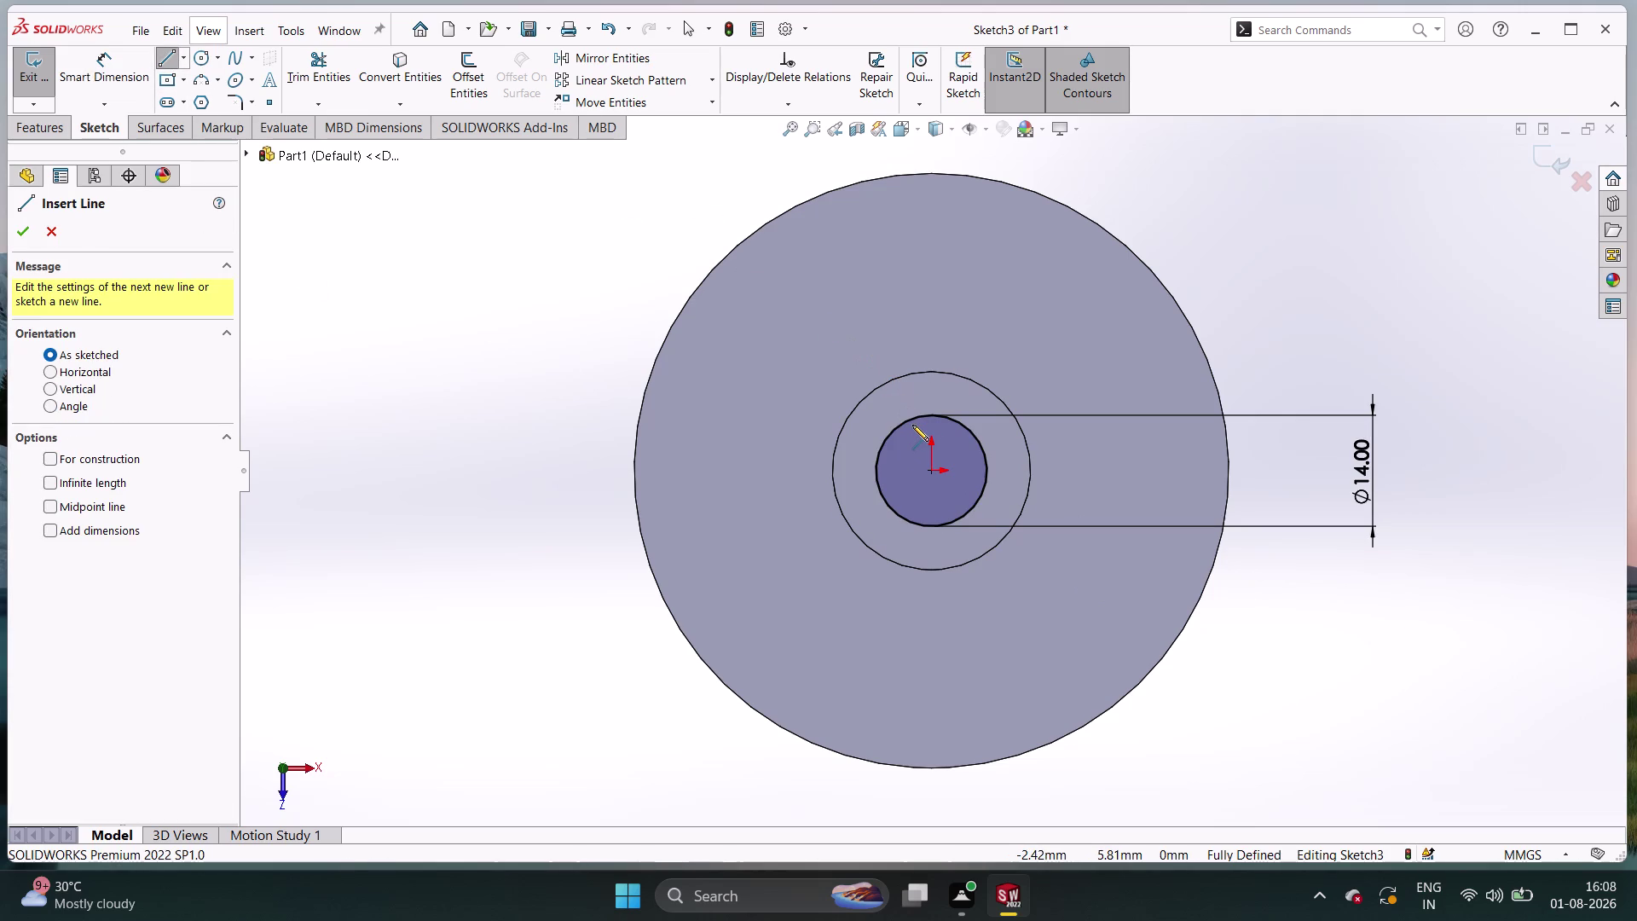
Draw a horizontal line across the circle through its centre.
click(931, 471)
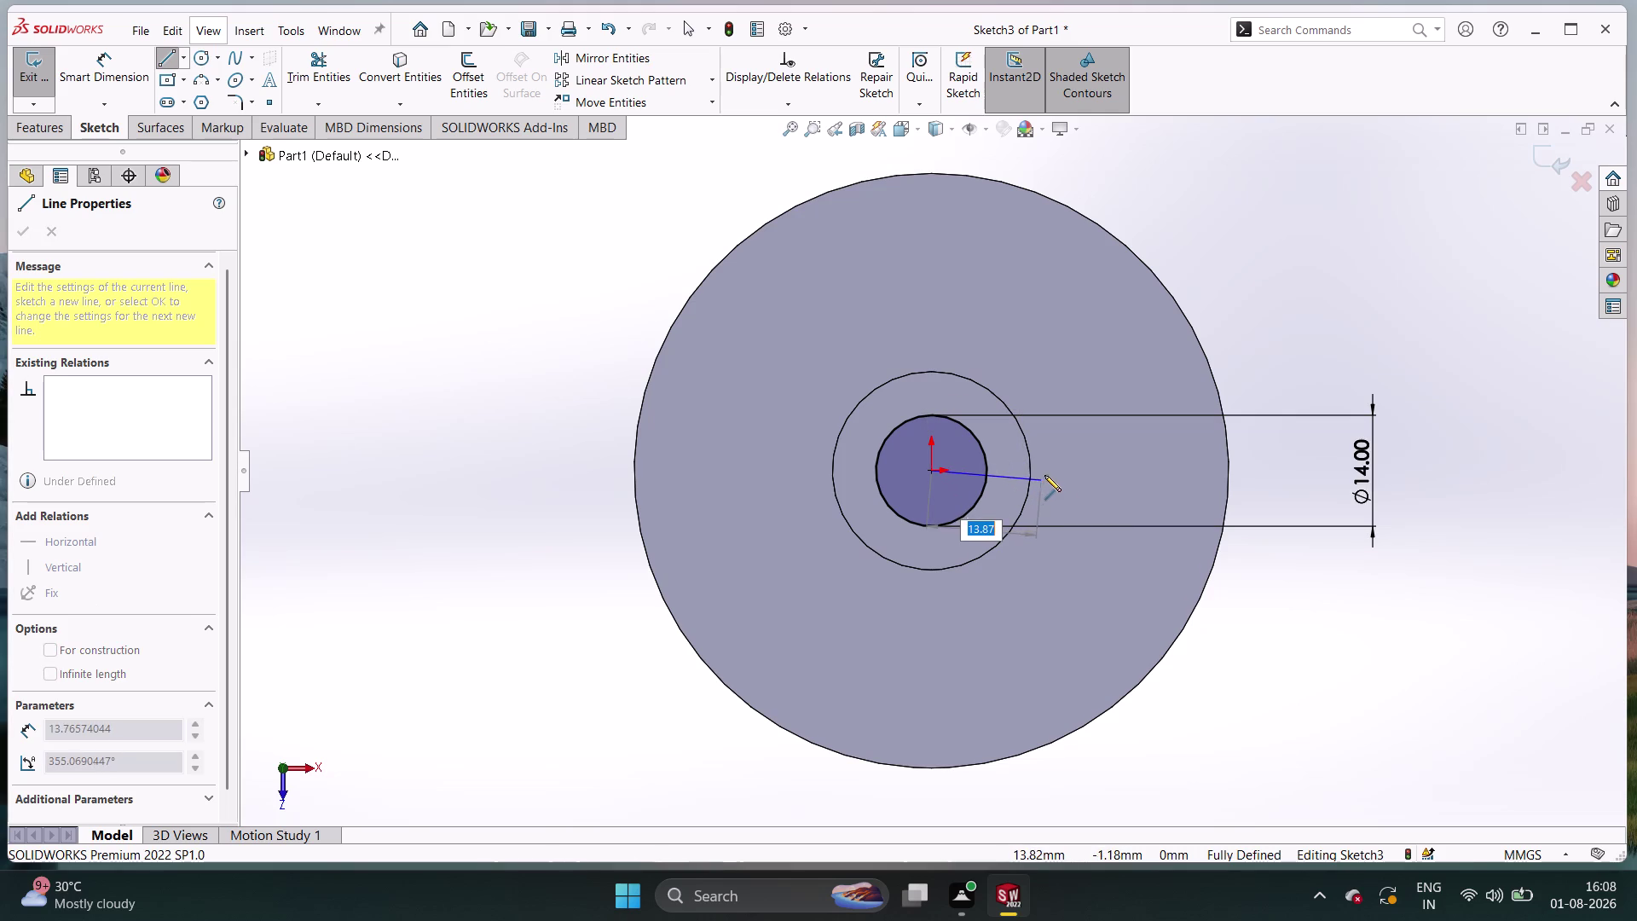
click(1047, 472)
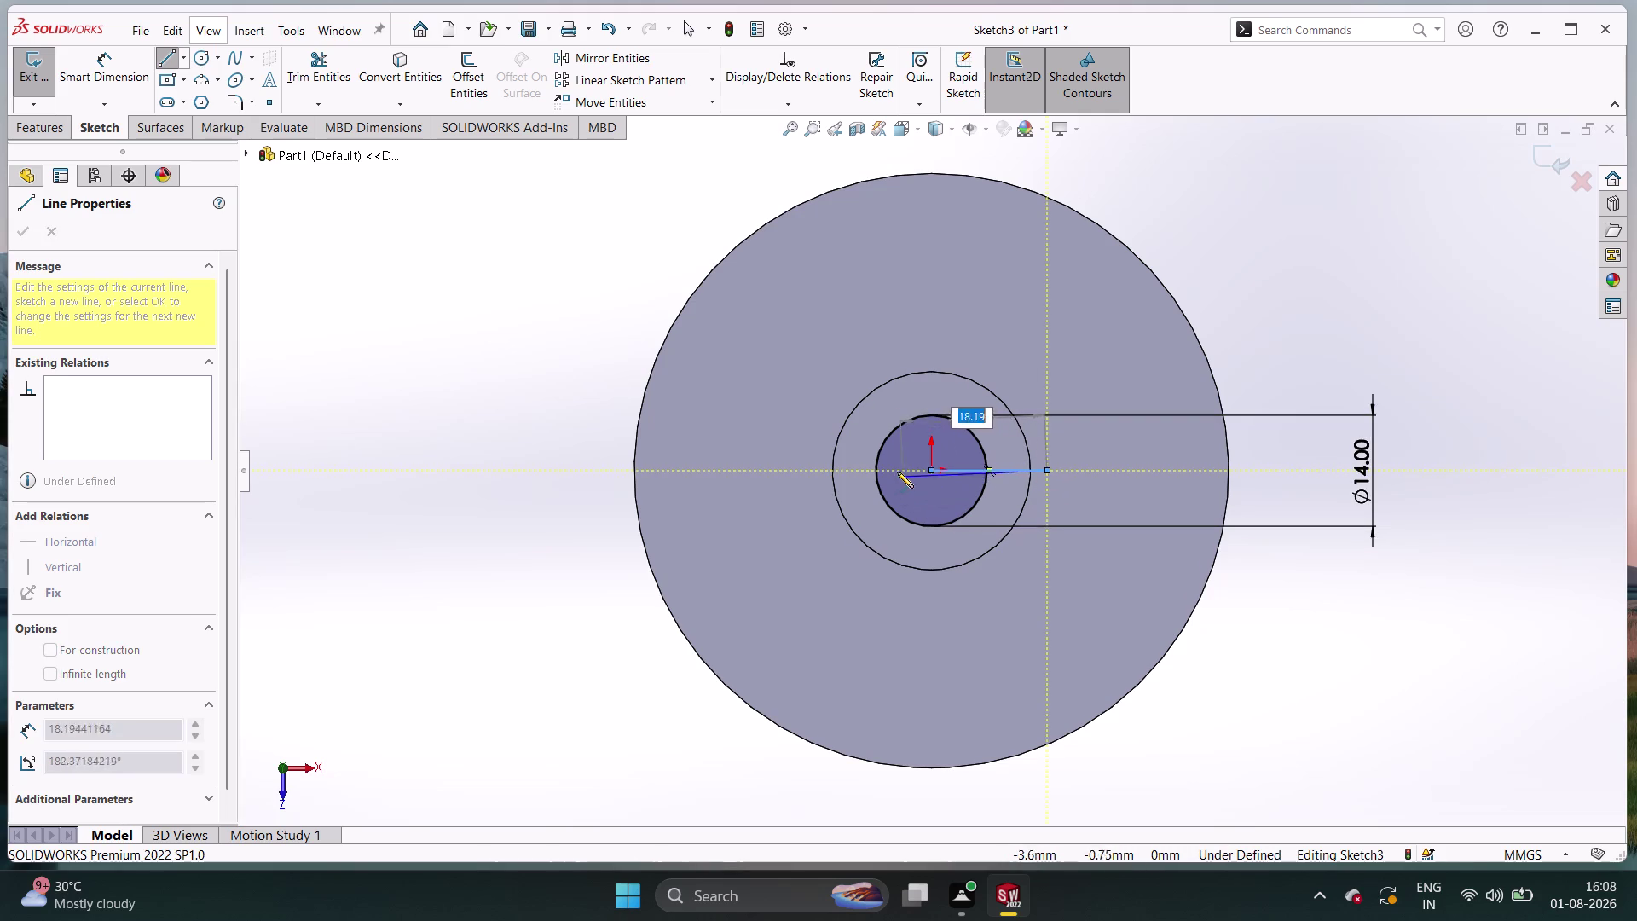
click(791, 473)
key(Escape)
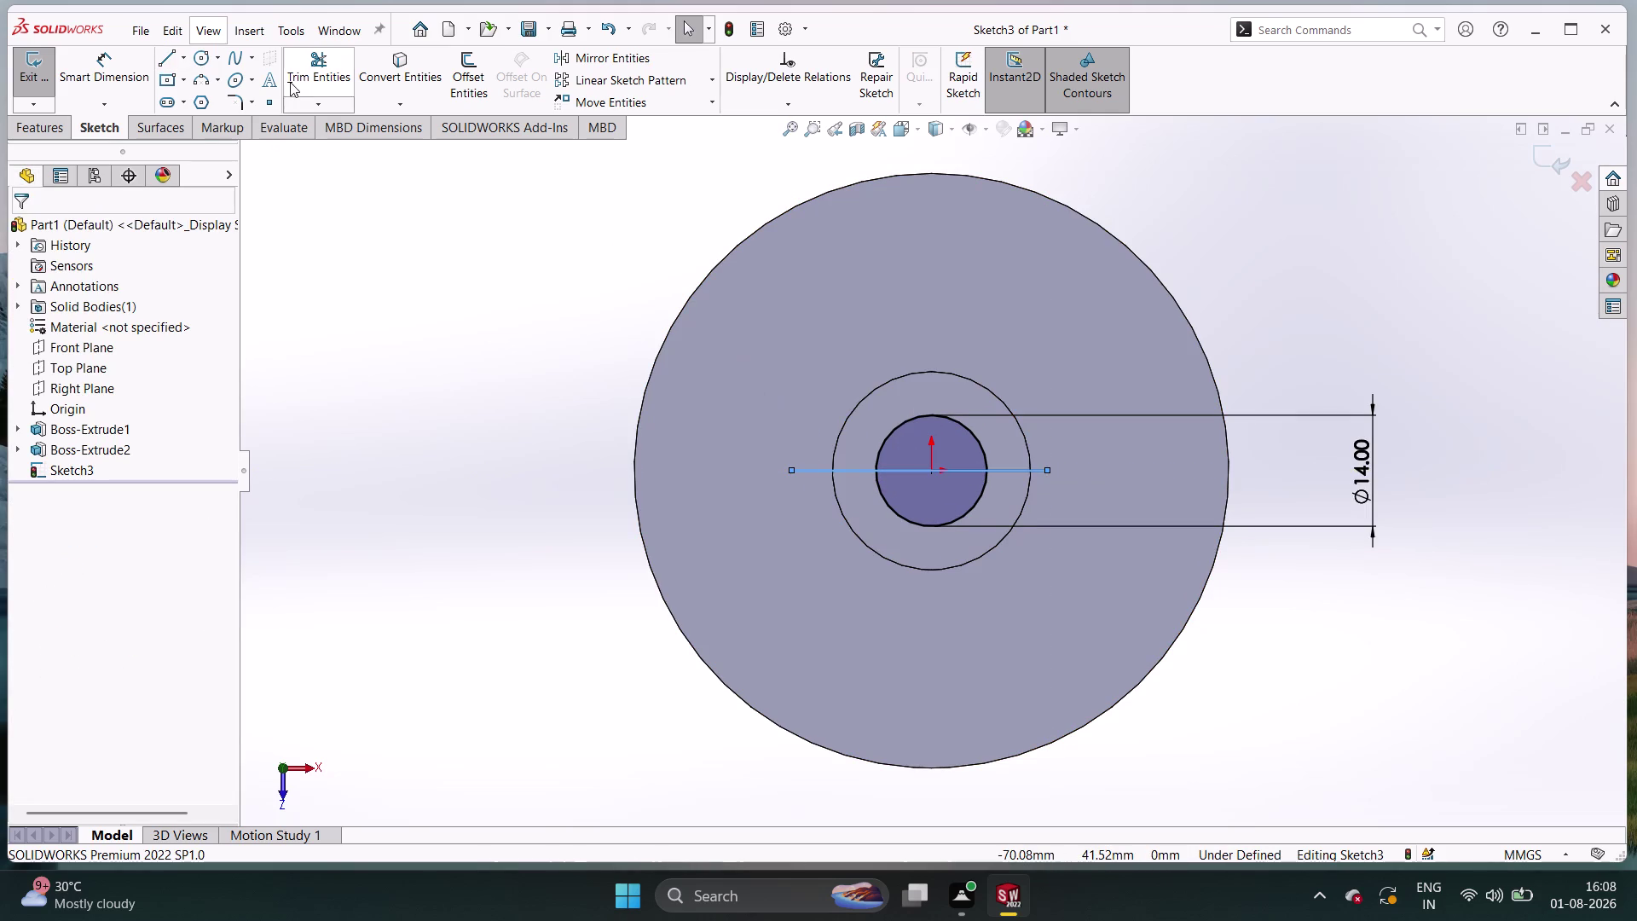
Draw a vertical line rising from the disc centre above the circles.
click(169, 60)
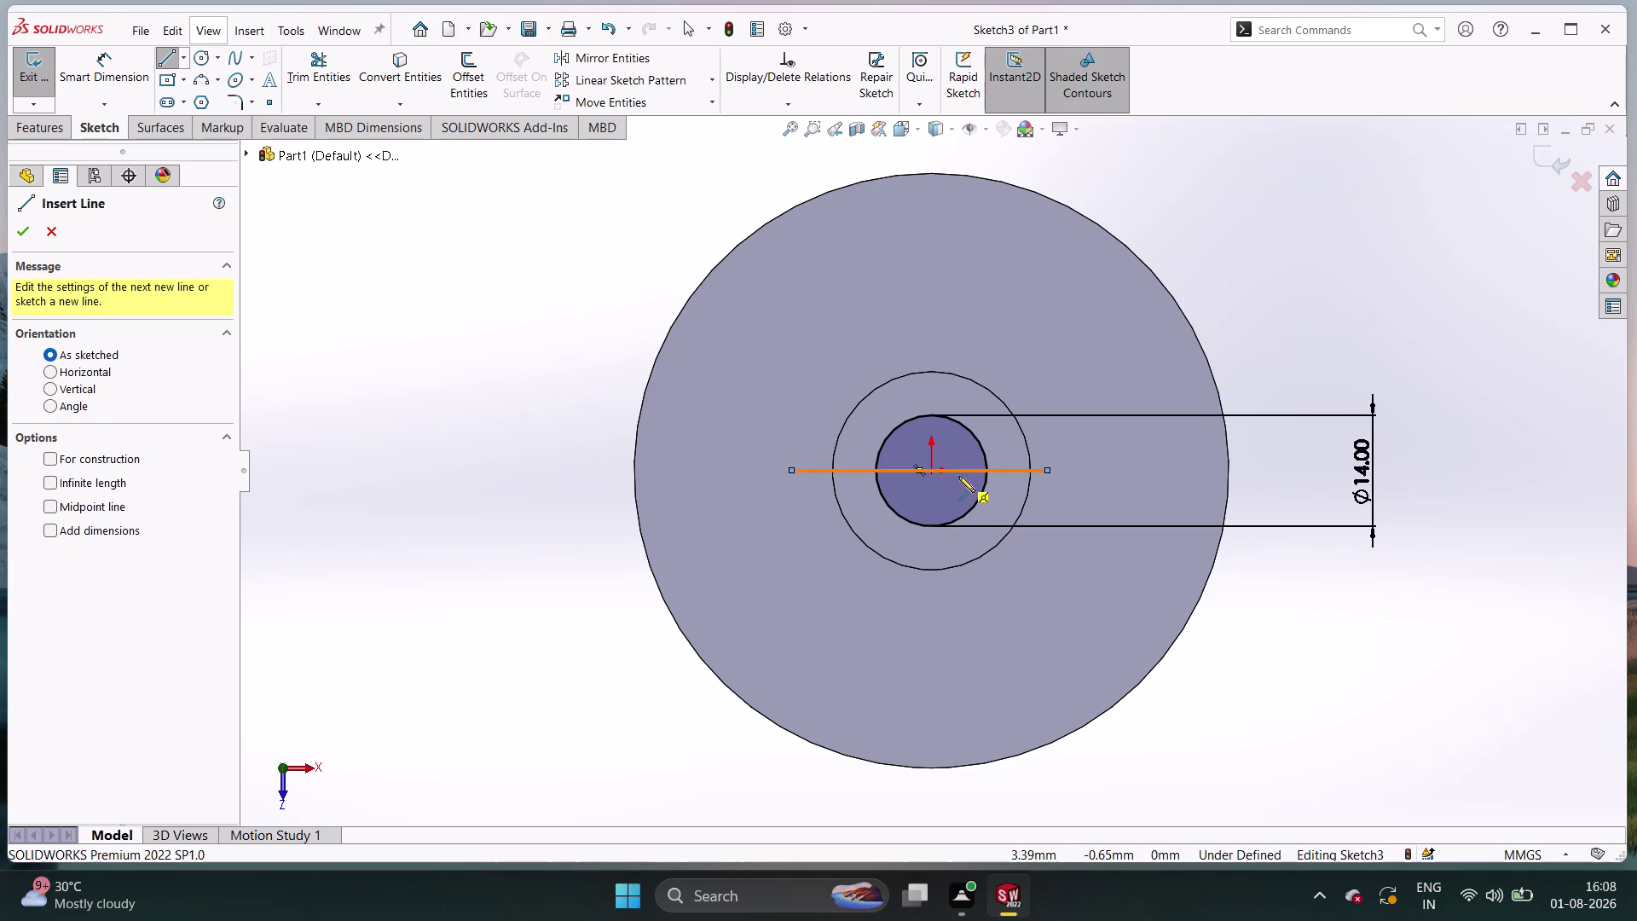
click(931, 466)
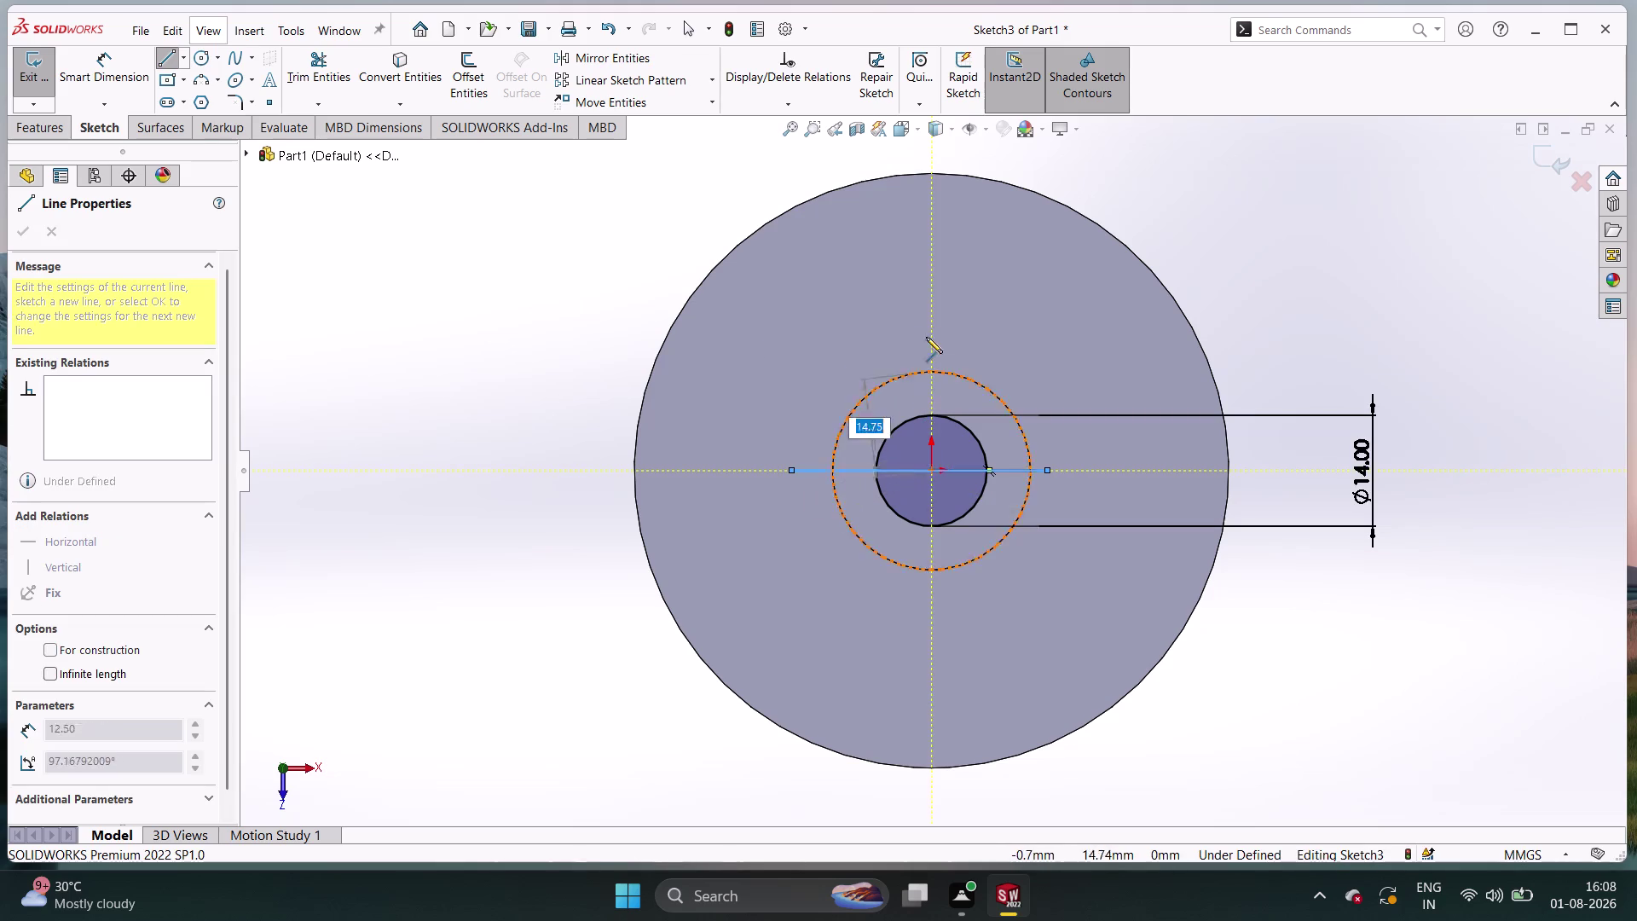
click(932, 295)
key(Escape)
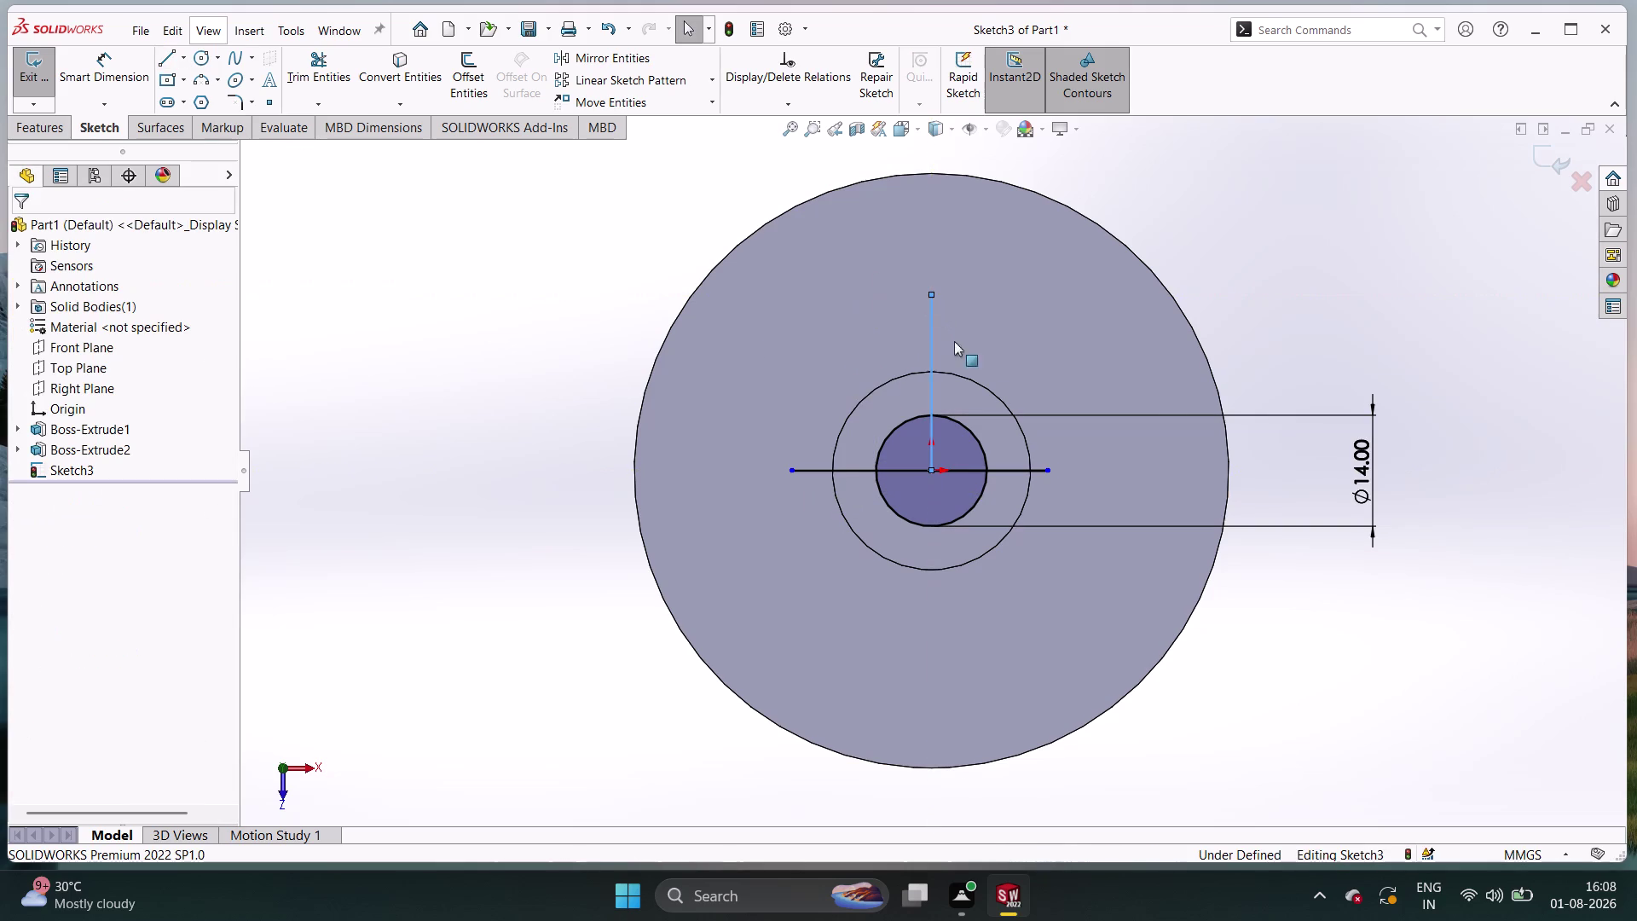
right_click(1279, 695)
click(1276, 696)
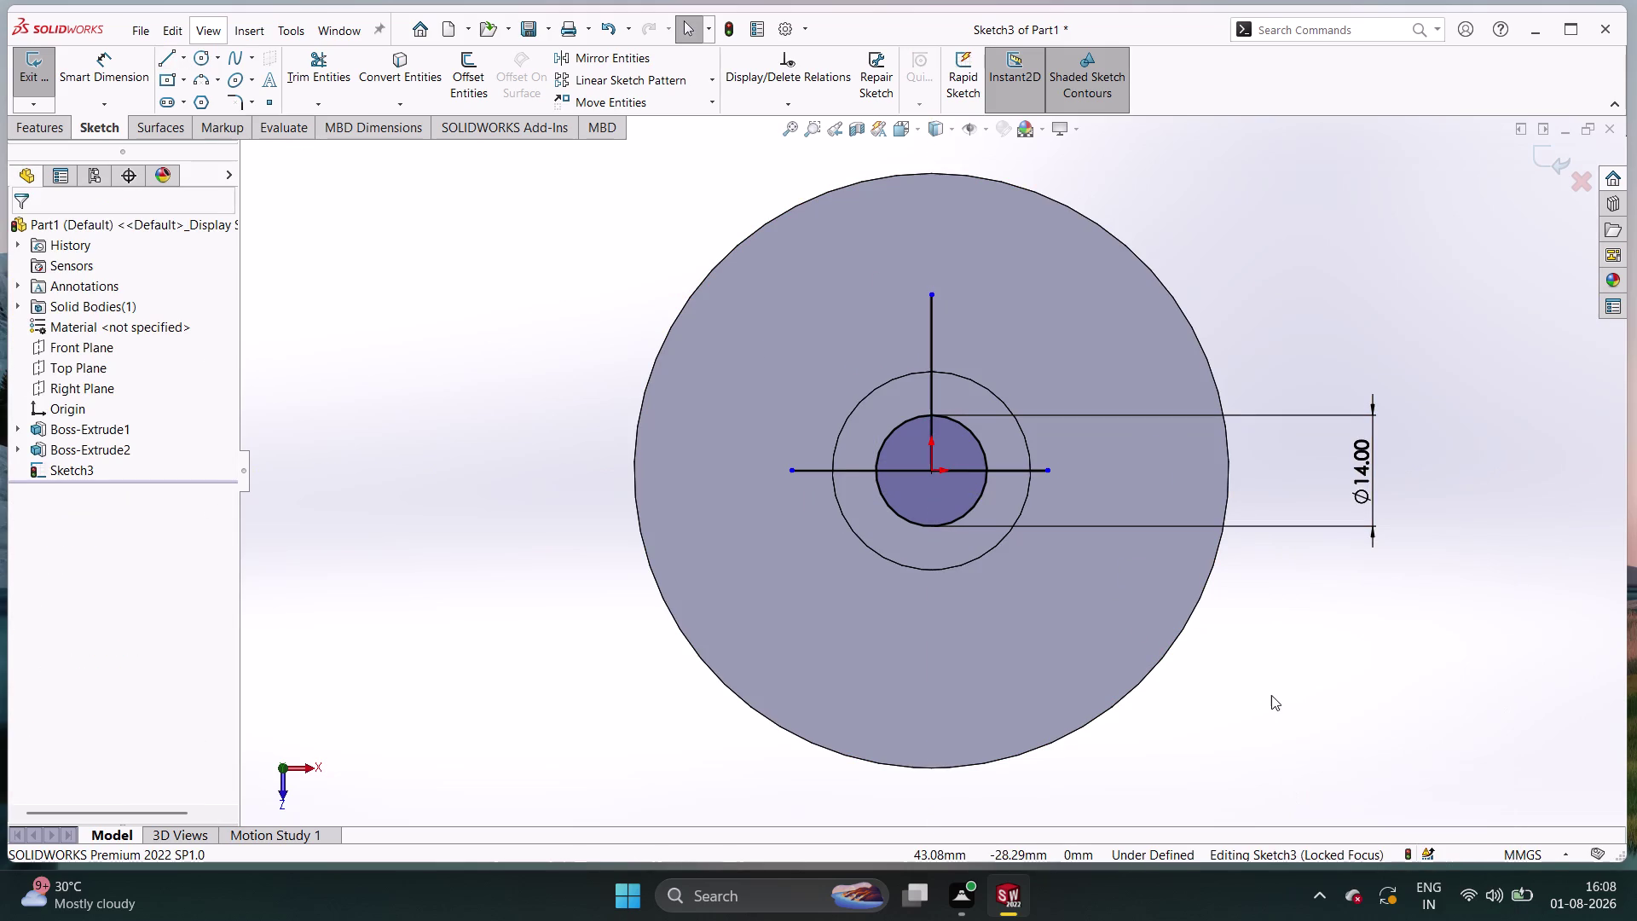
right_click(1271, 696)
click(1222, 754)
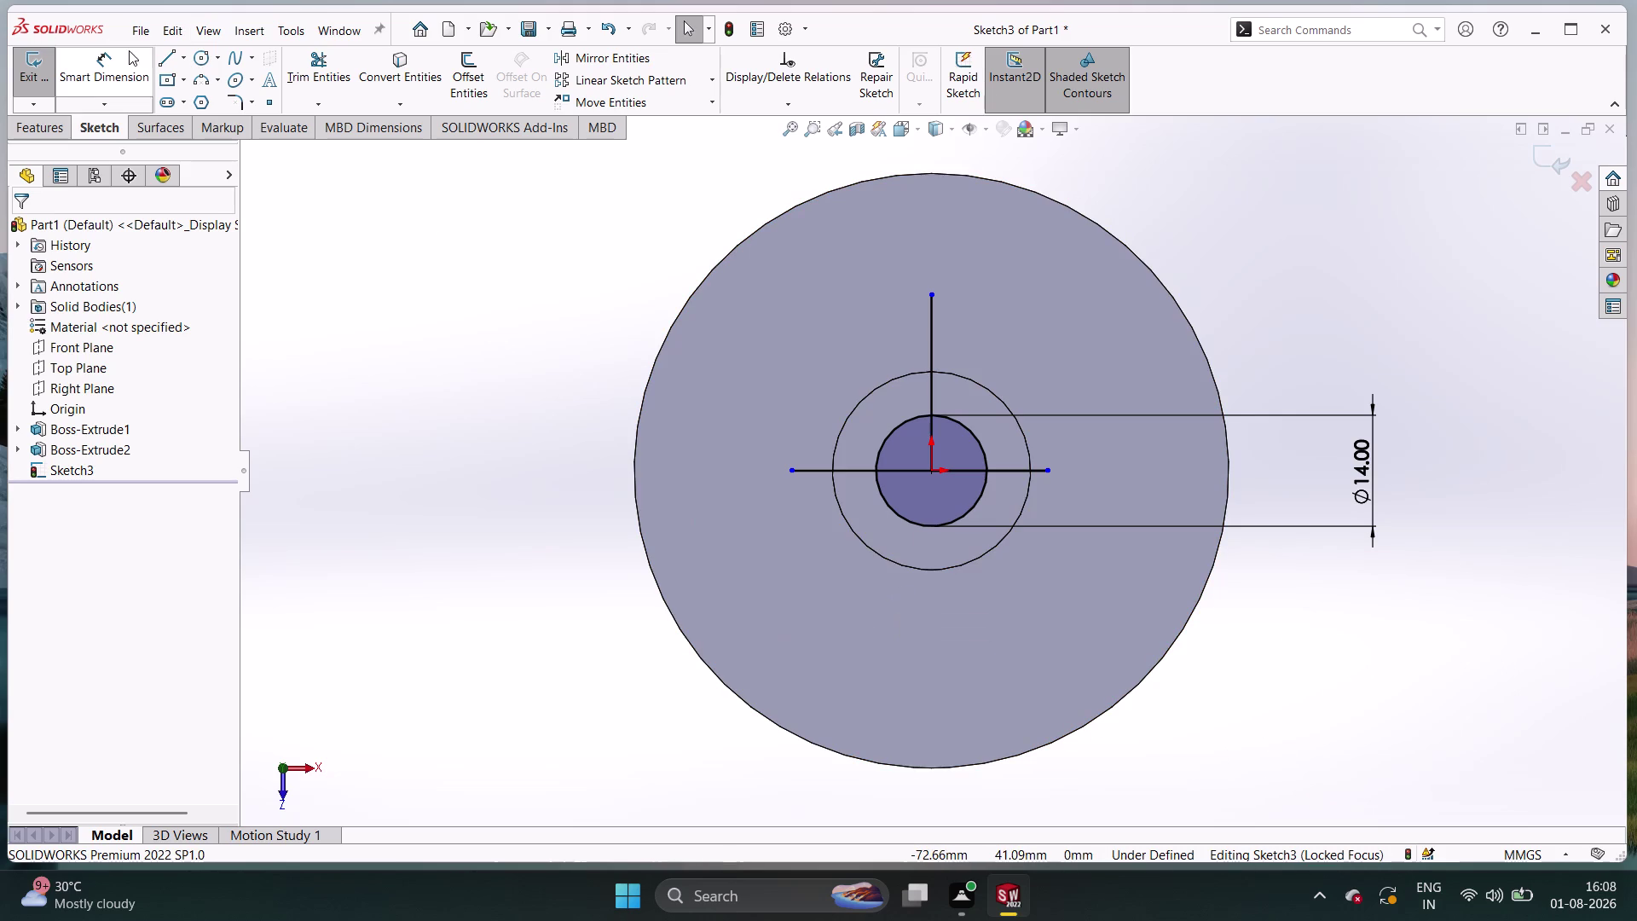
Draw a horizontal line running right from the middle circle's bottom.
click(160, 65)
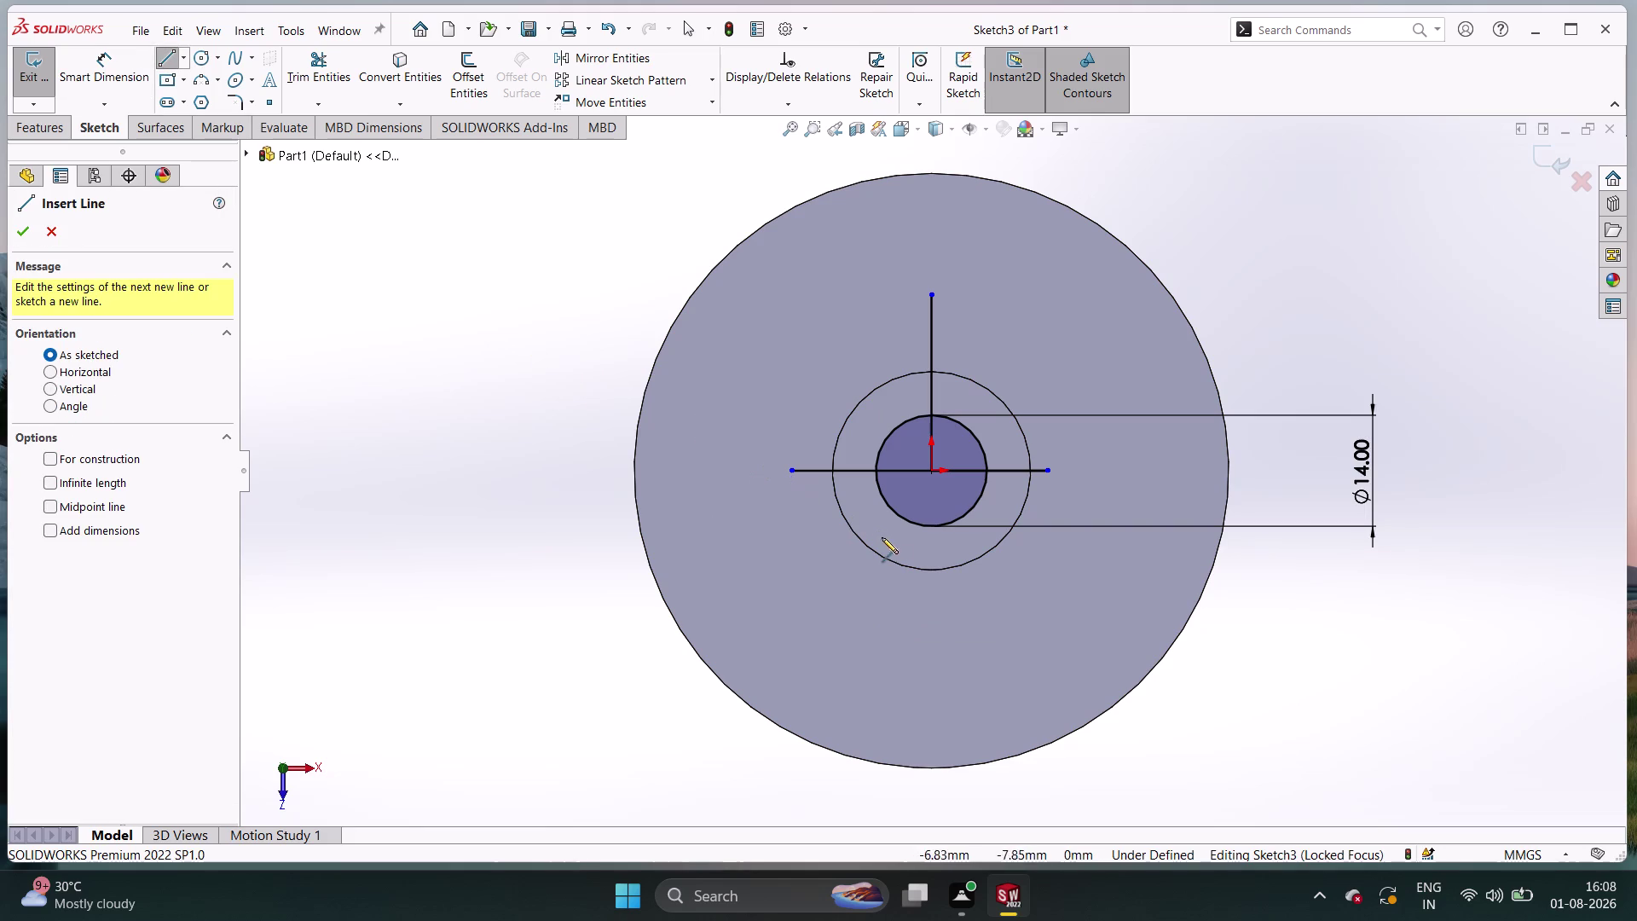
click(930, 569)
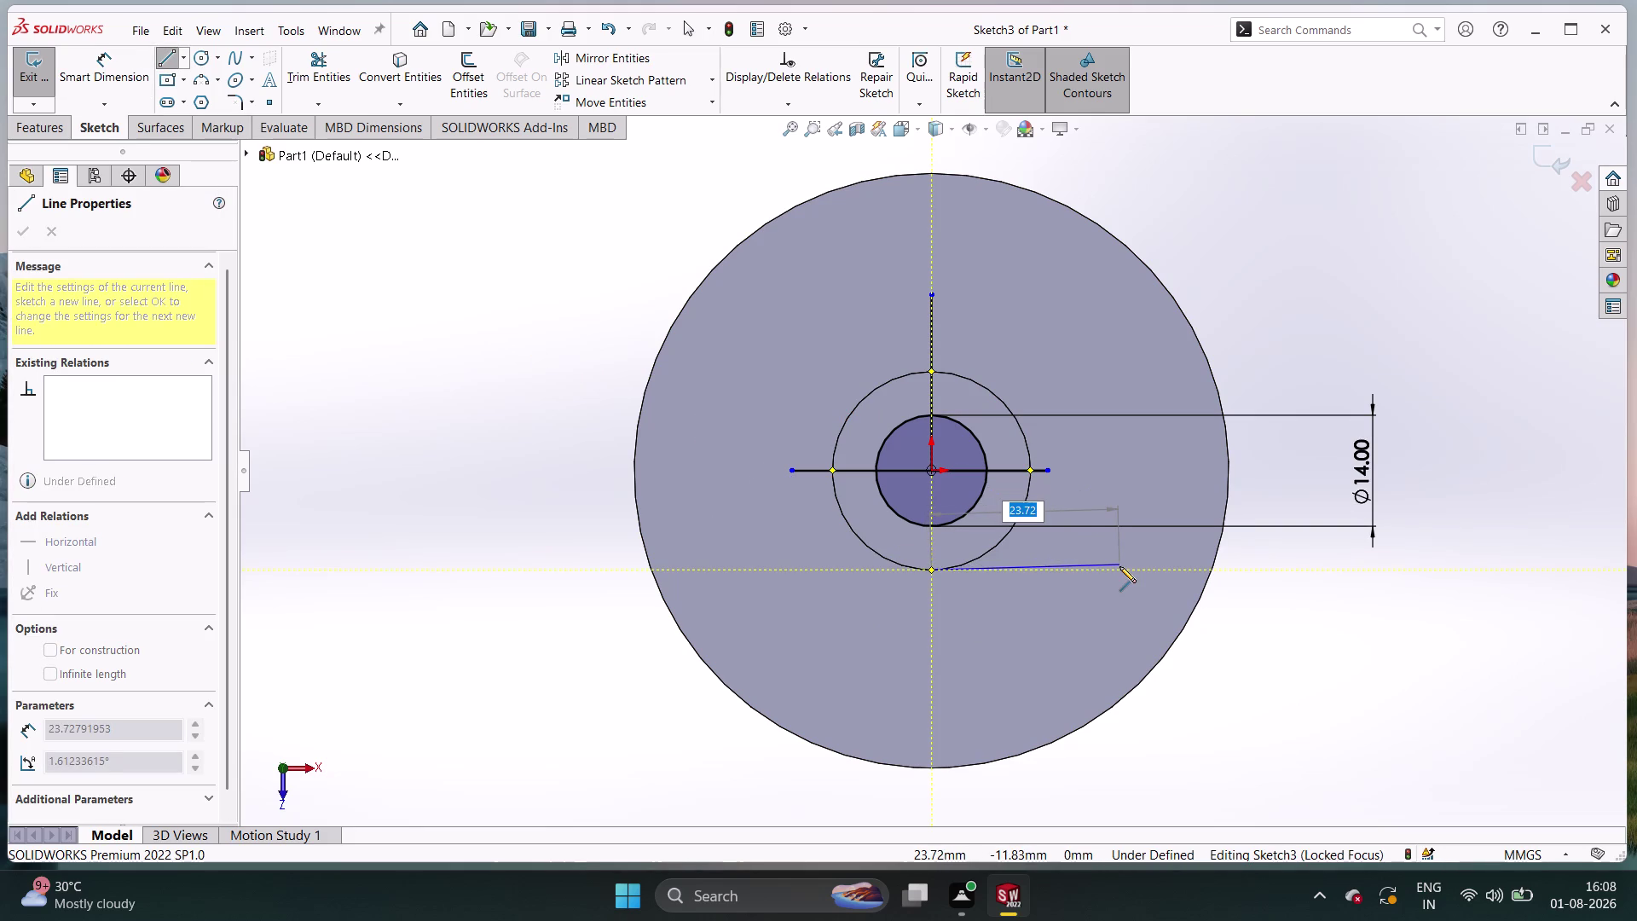
click(1120, 566)
key(Escape)
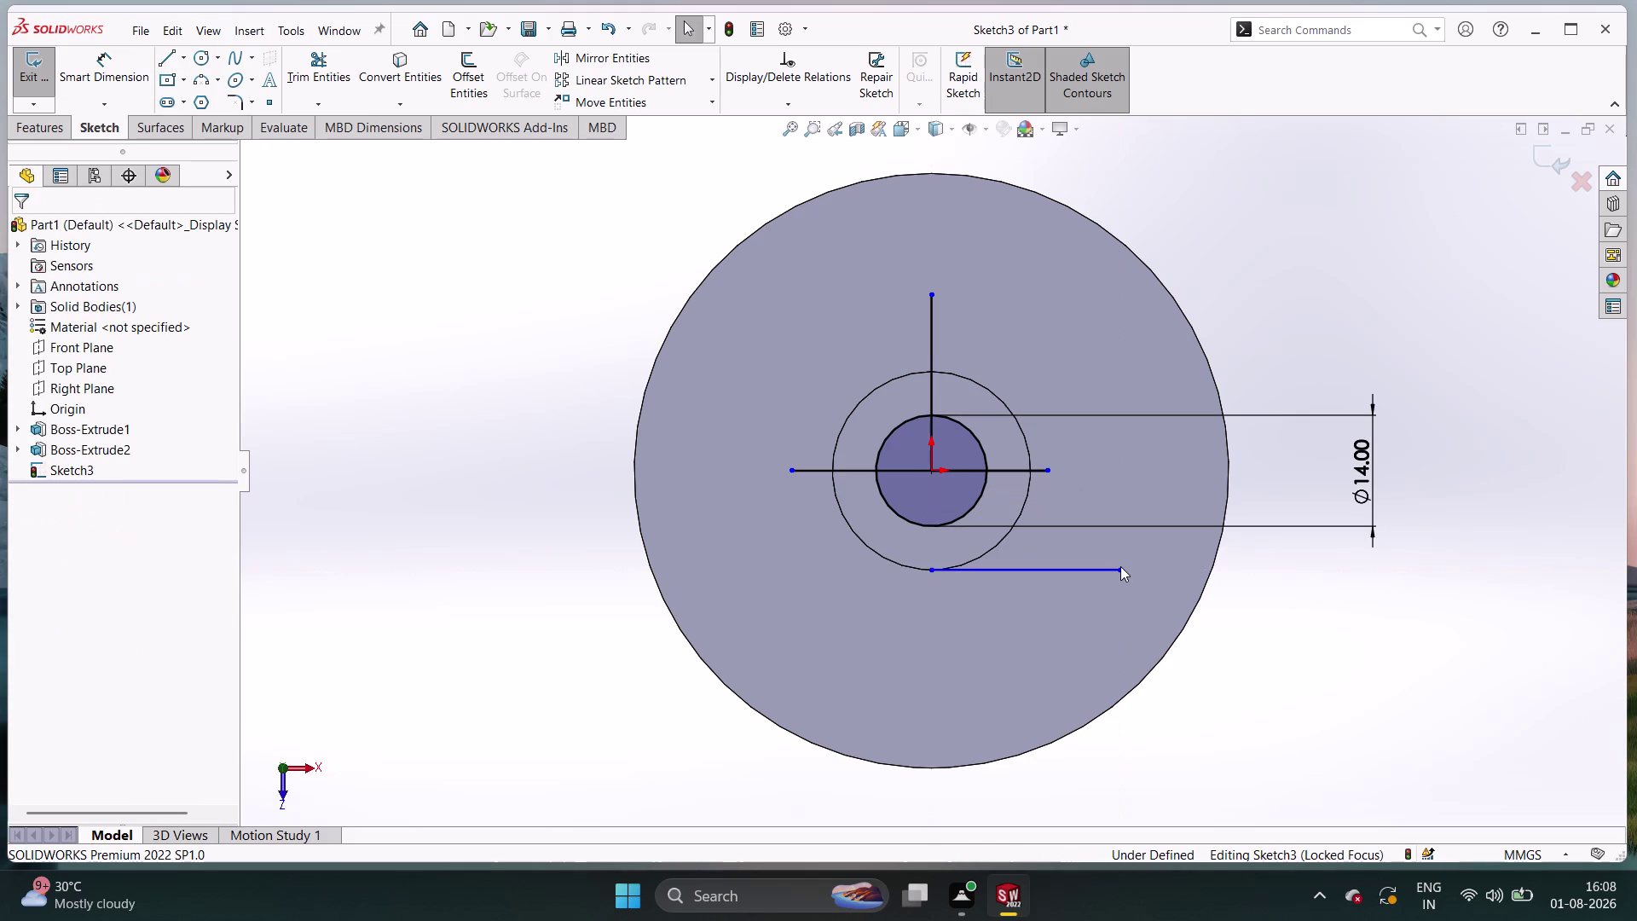
right_click(1442, 686)
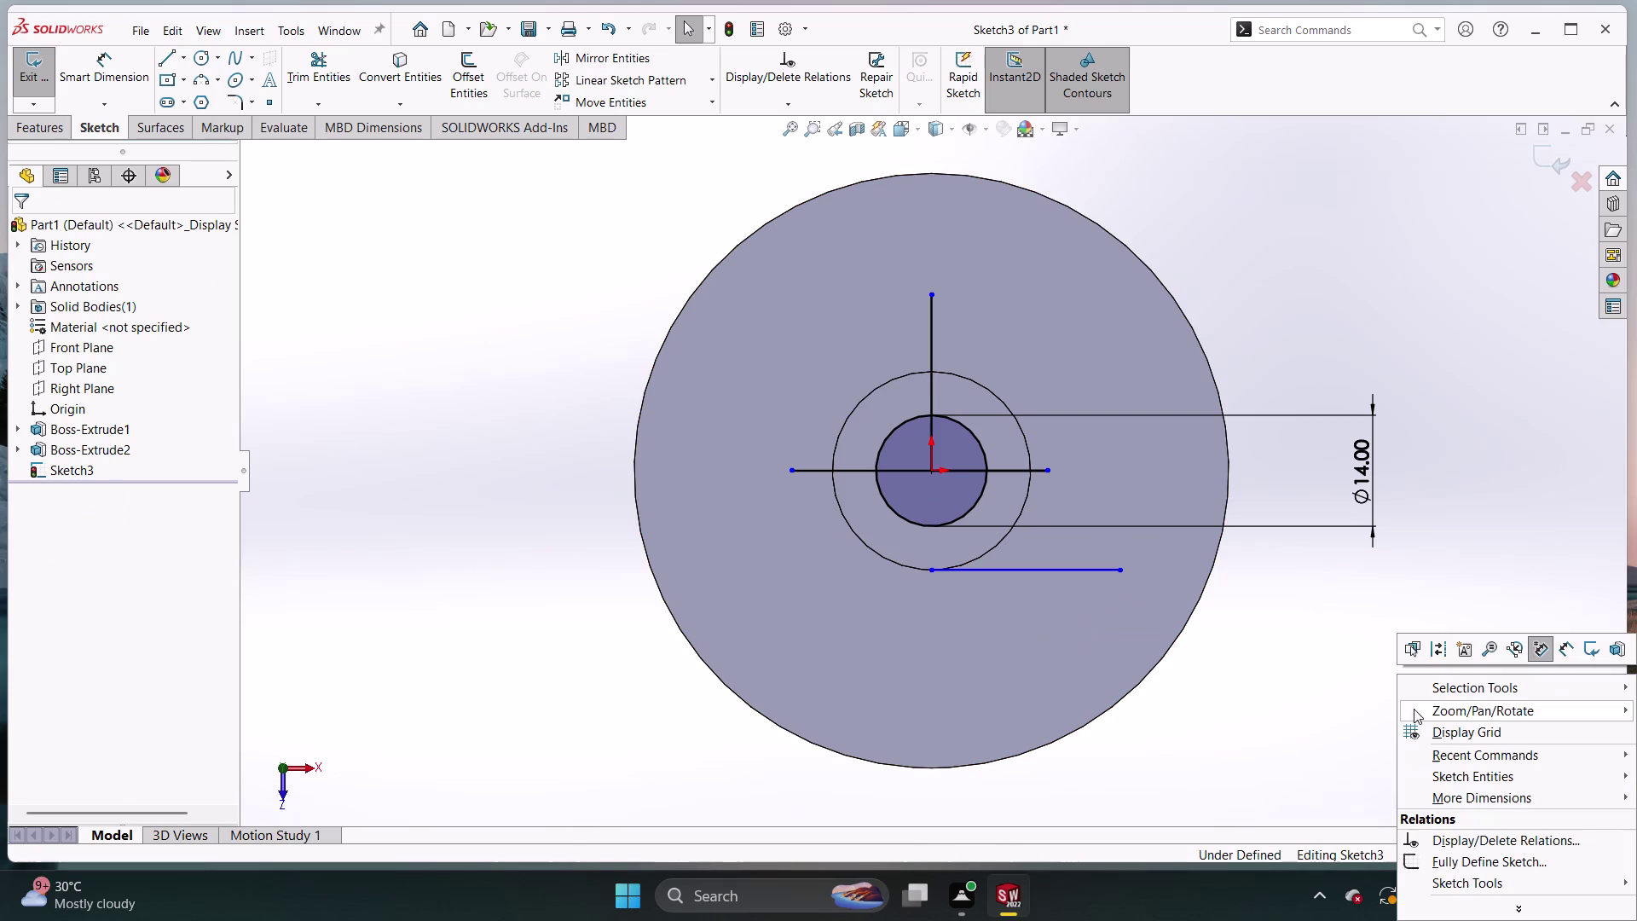
Delete the upward vertical centre line.
click(1368, 769)
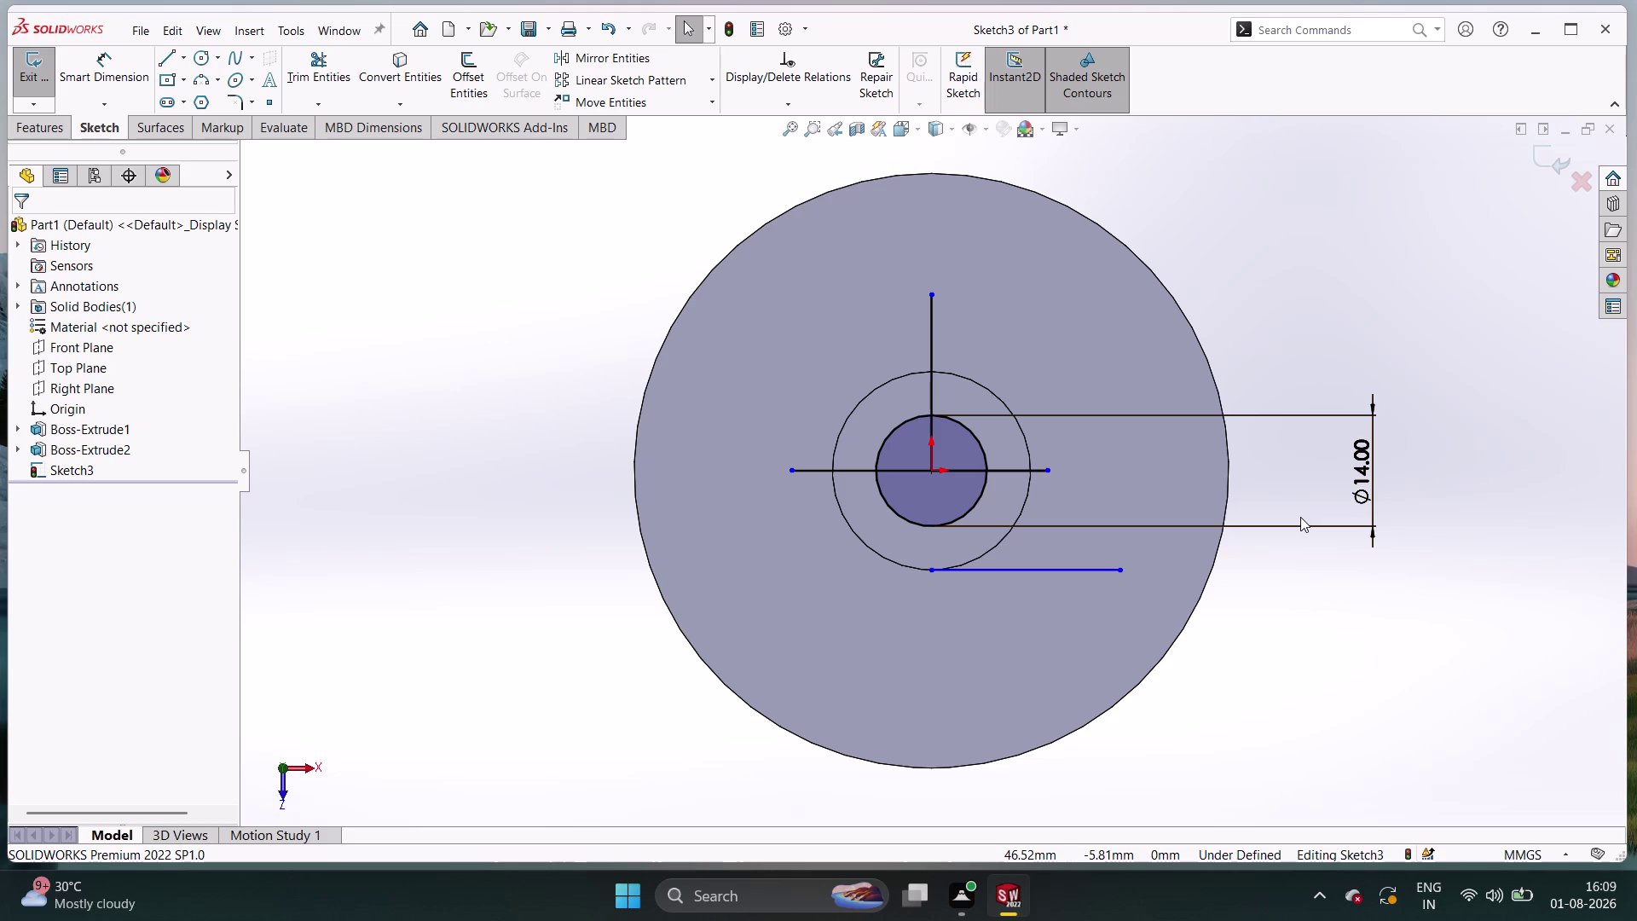
right_click(927, 355)
click(984, 625)
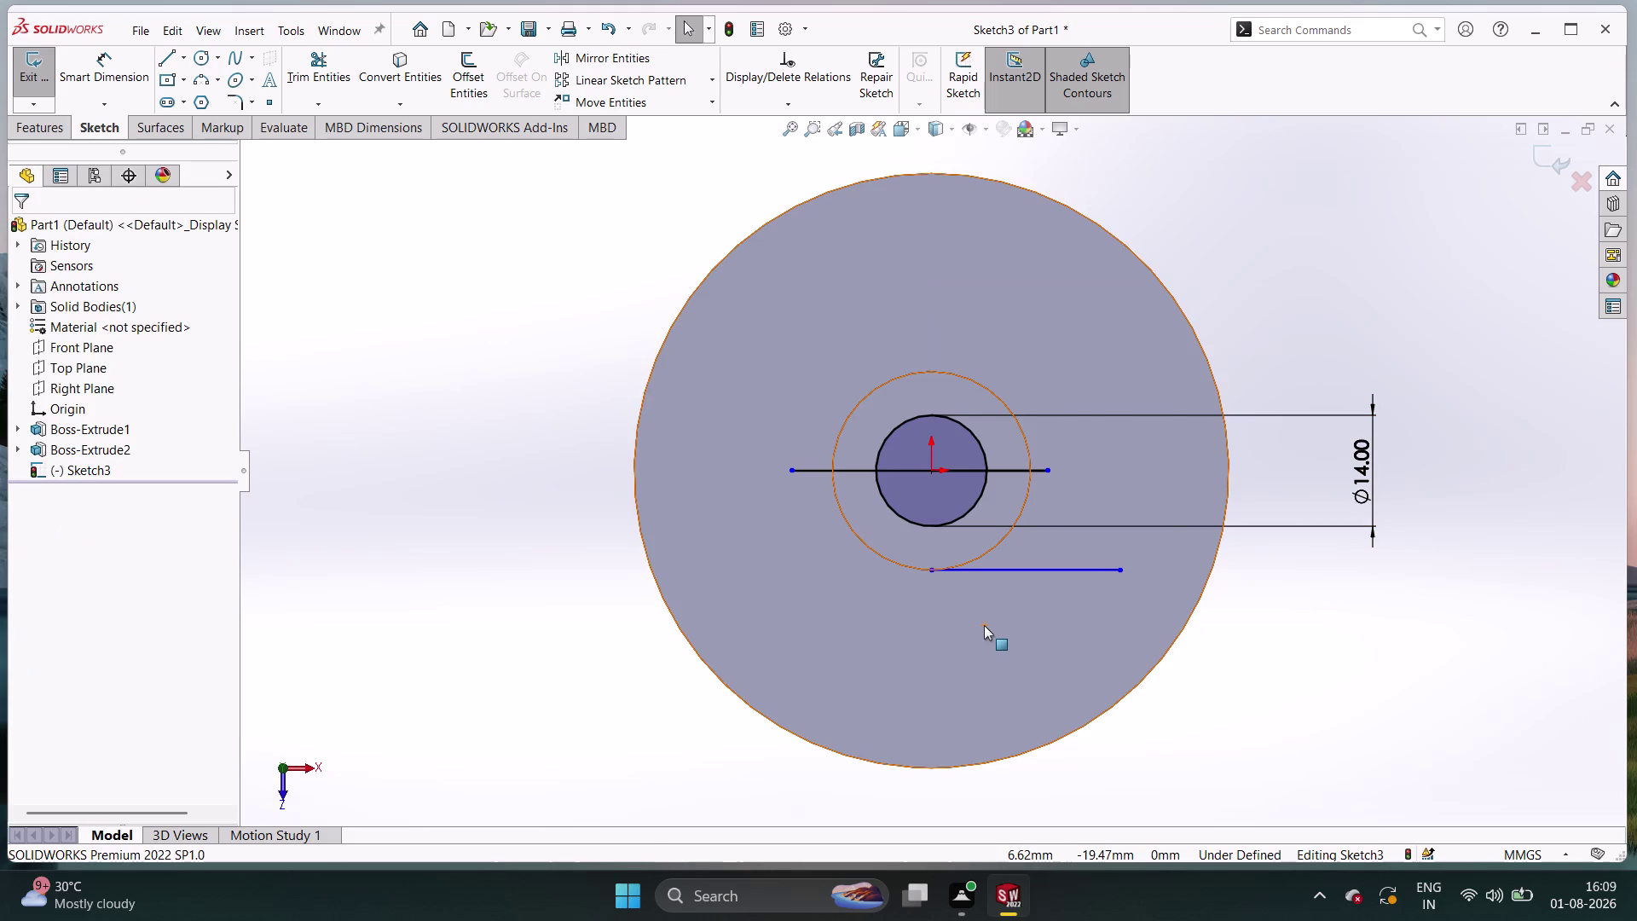
Draw a 16.3 mm vertical line up from the lower line's left end.
click(160, 55)
click(934, 569)
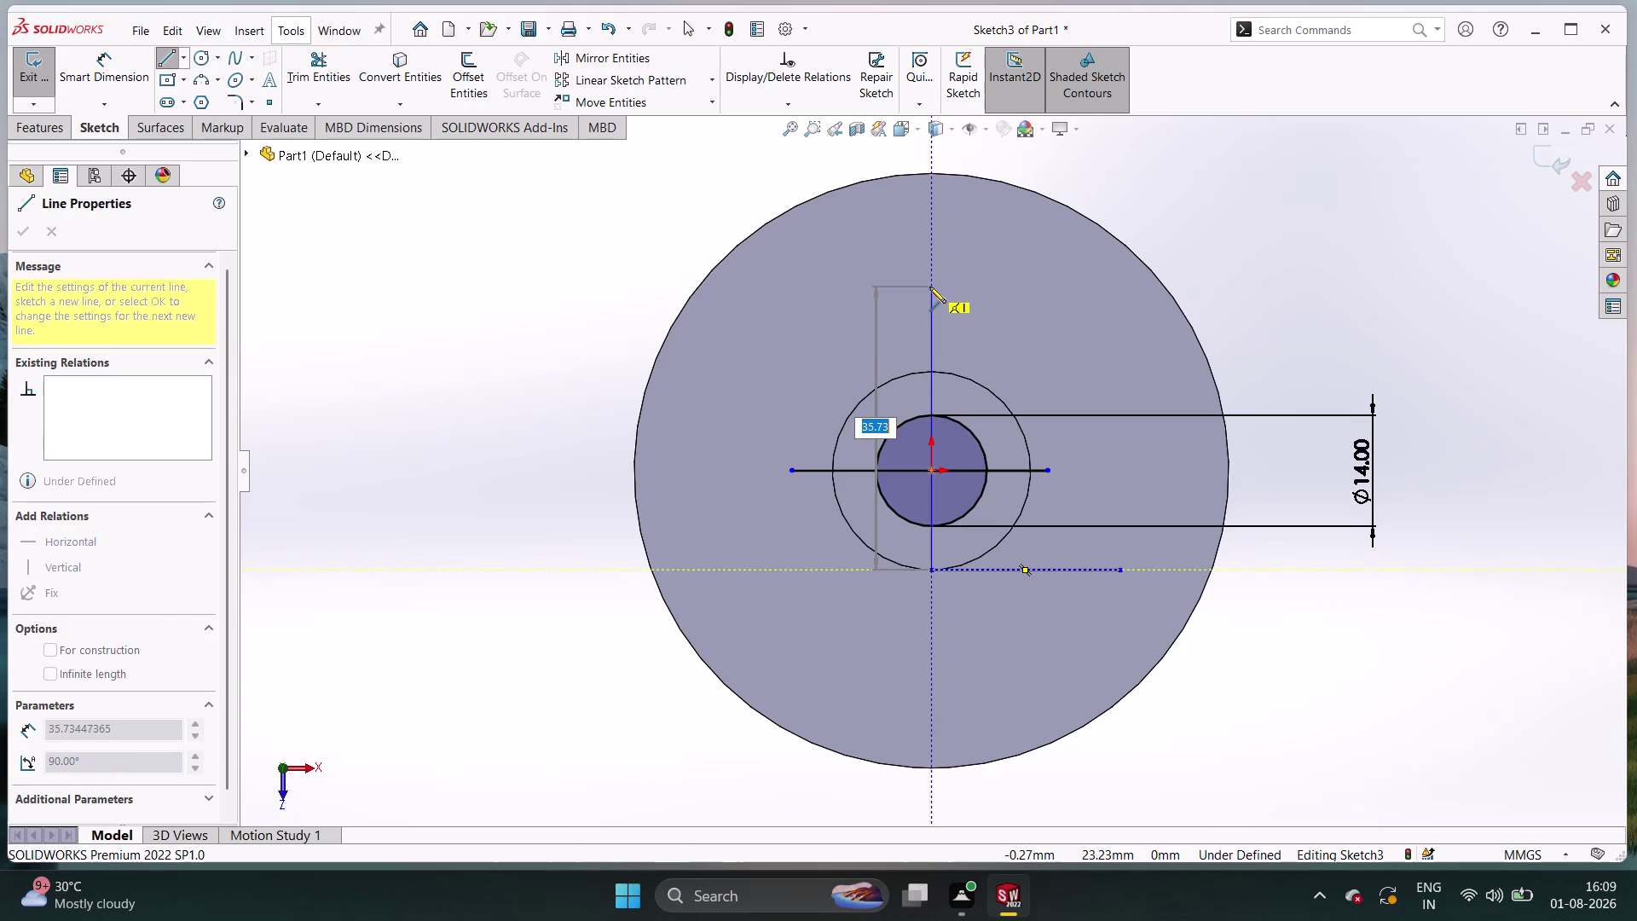
text(16.3)
key(Return)
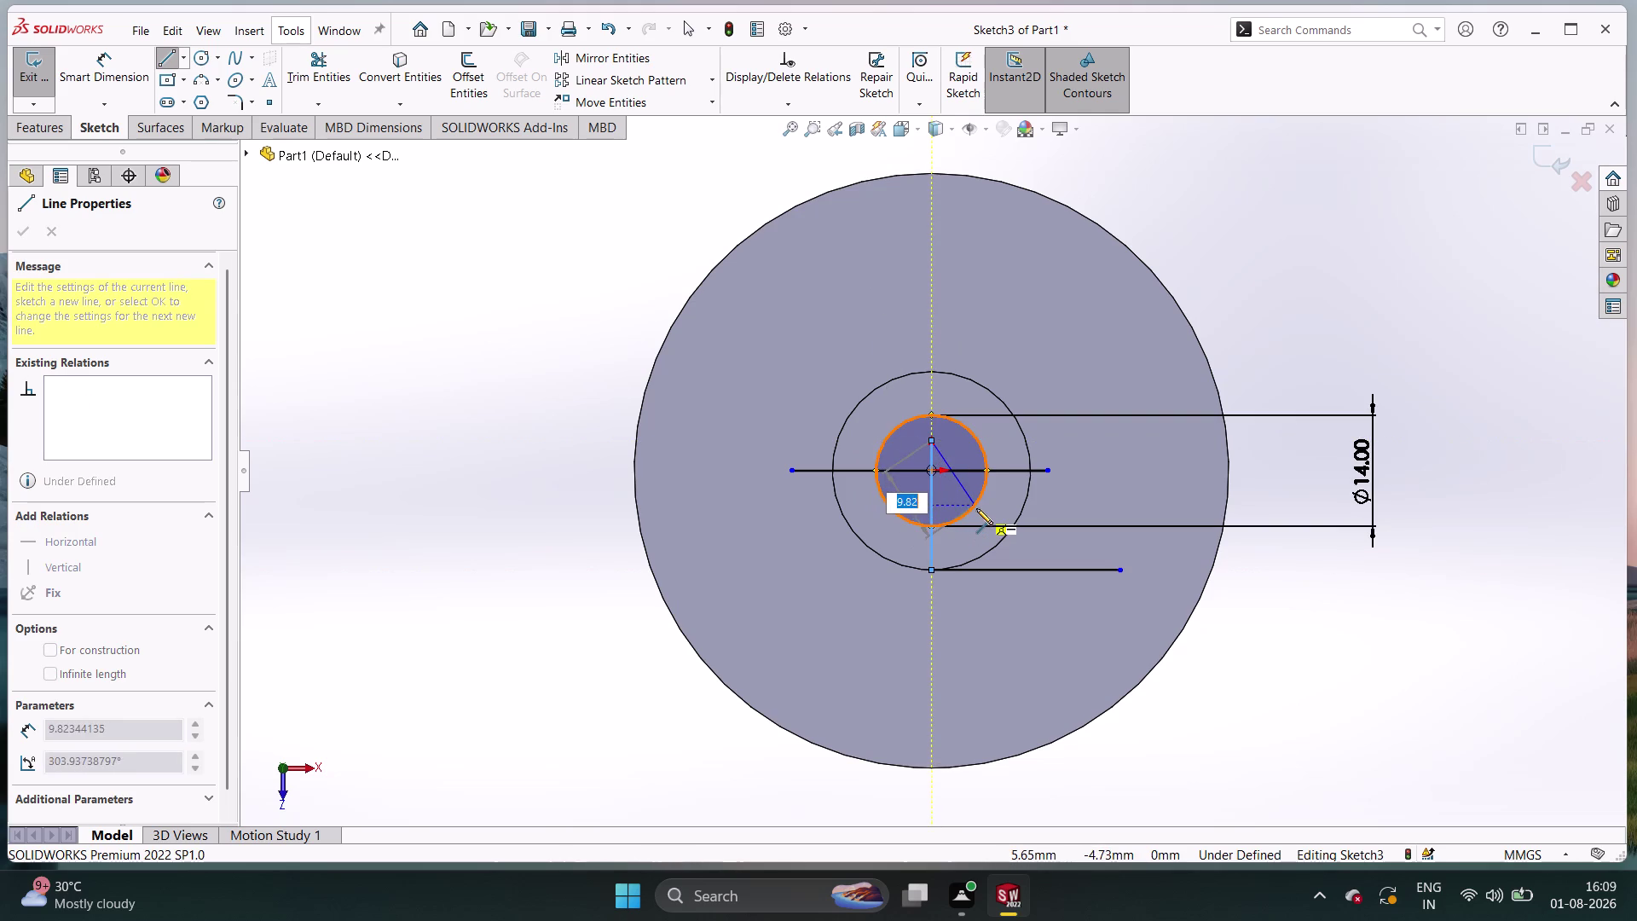
key(Escape)
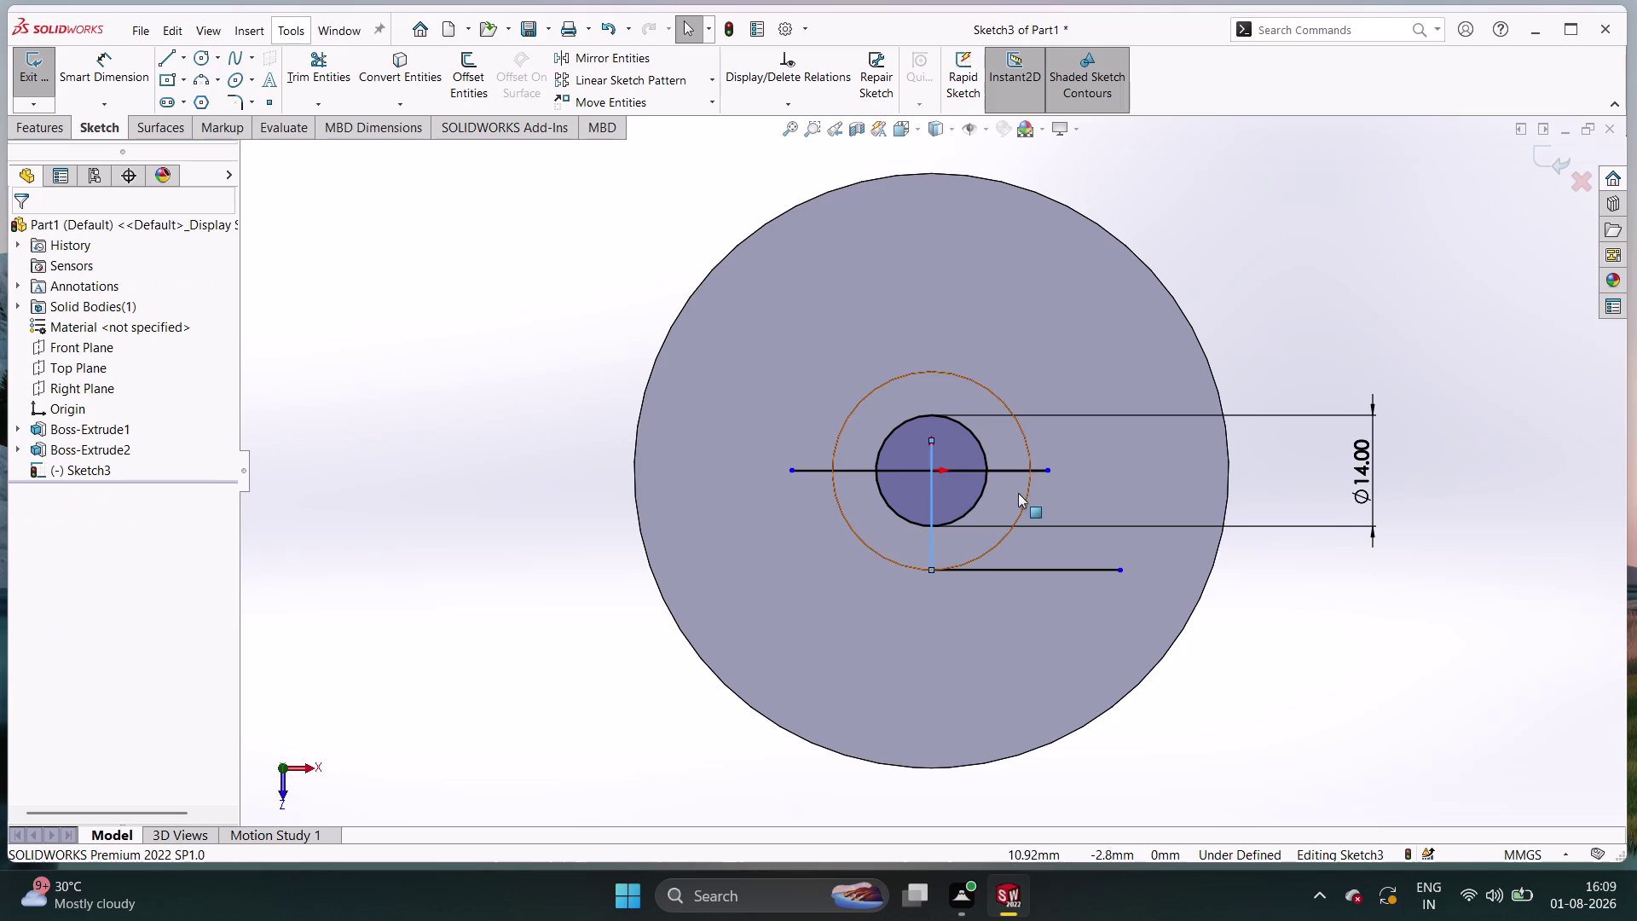
right_drag(1270, 671, 1276, 557)
right_click(1275, 557)
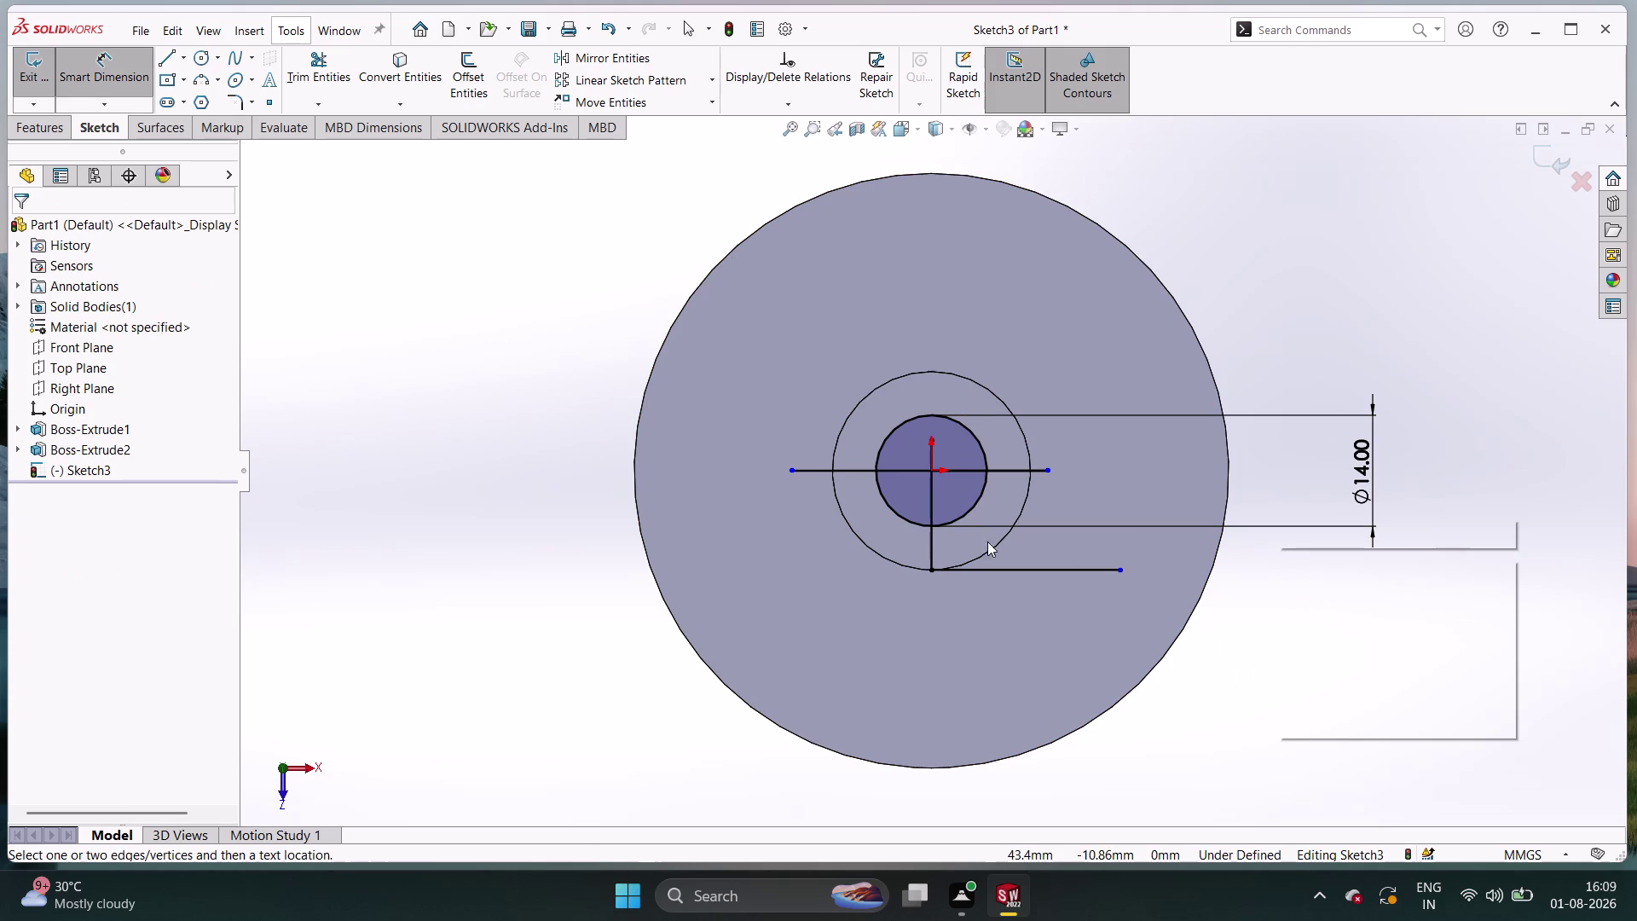
right_drag(399, 664, 403, 442)
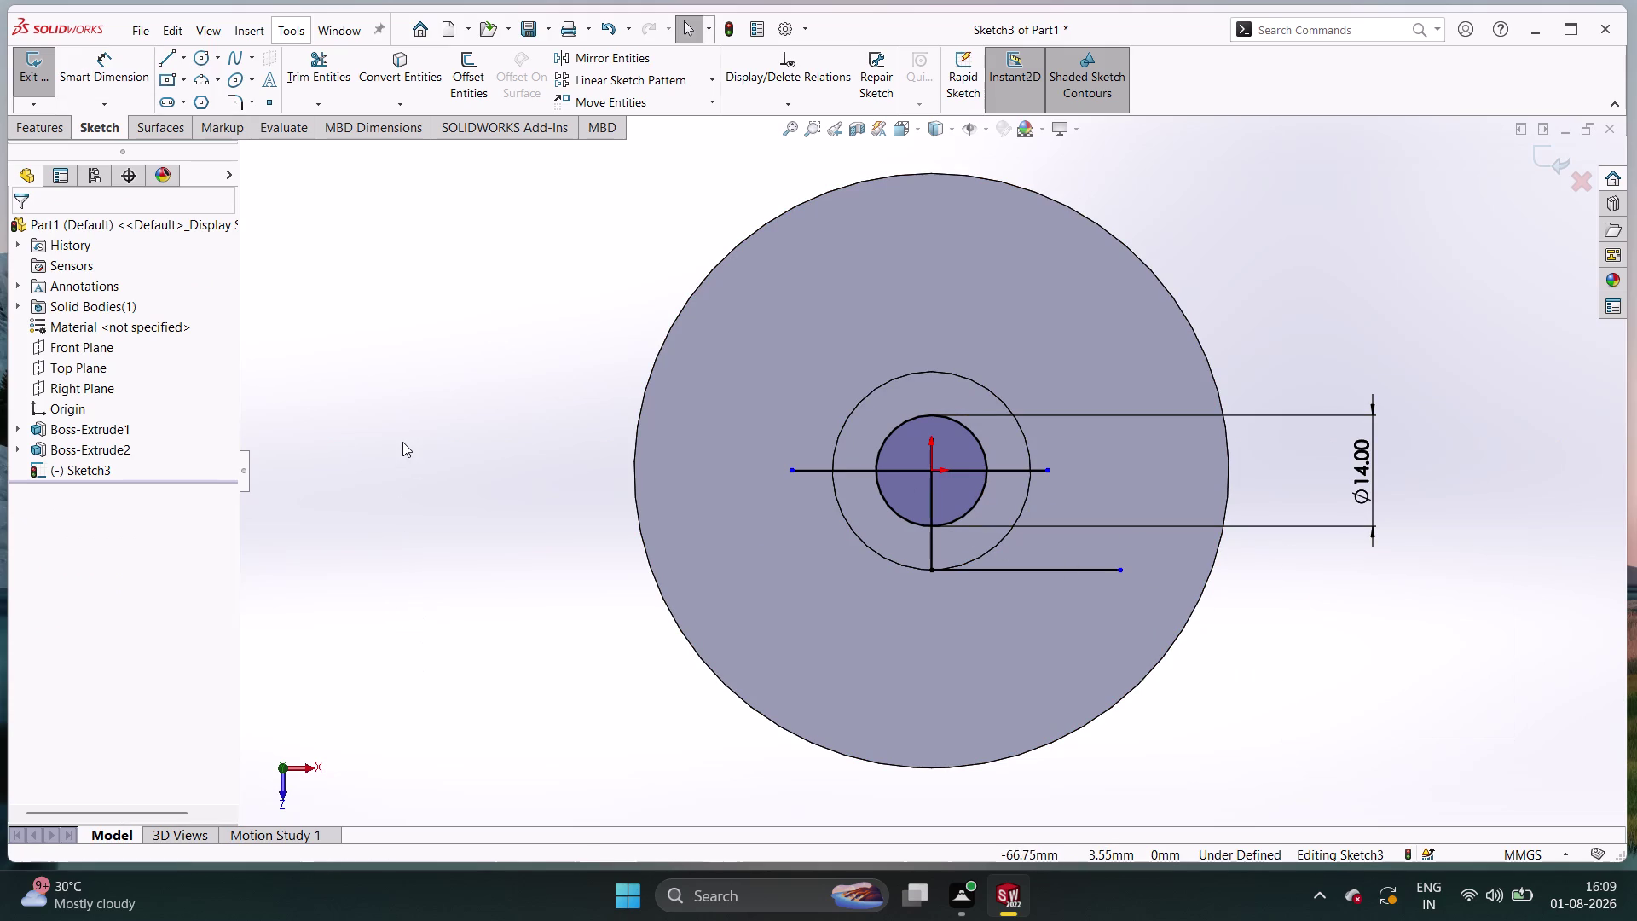
Start dimensioning the vertical line, then cancel Smart Dimension.
right_click(510, 846)
key(Escape)
key(Escape)
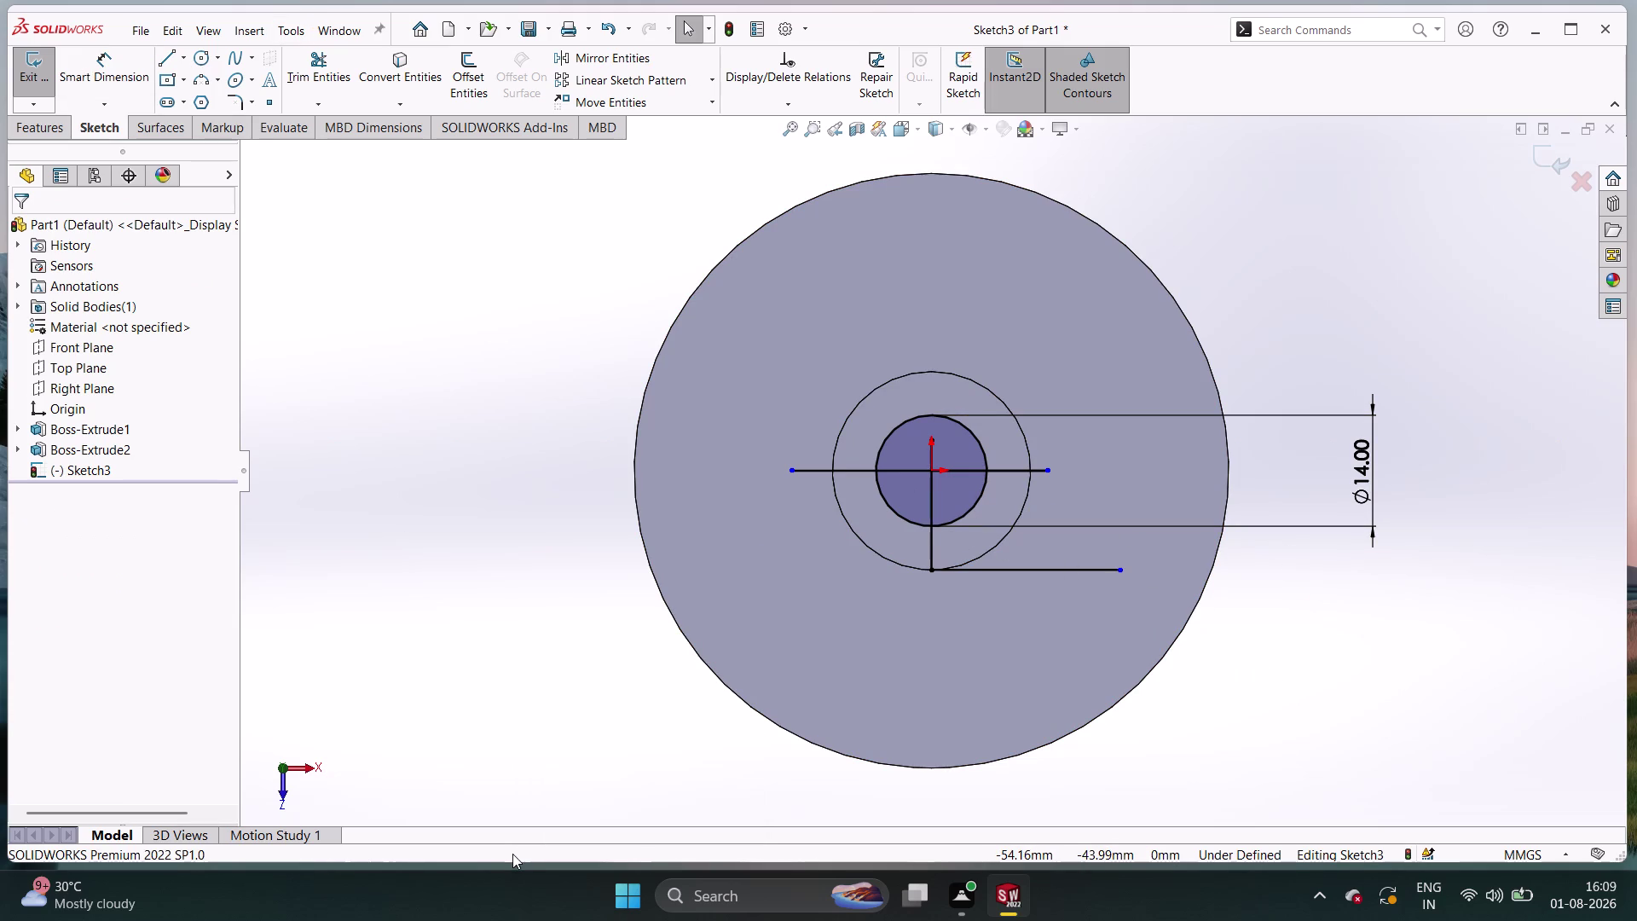
key(Escape)
right_drag(488, 728, 505, 323)
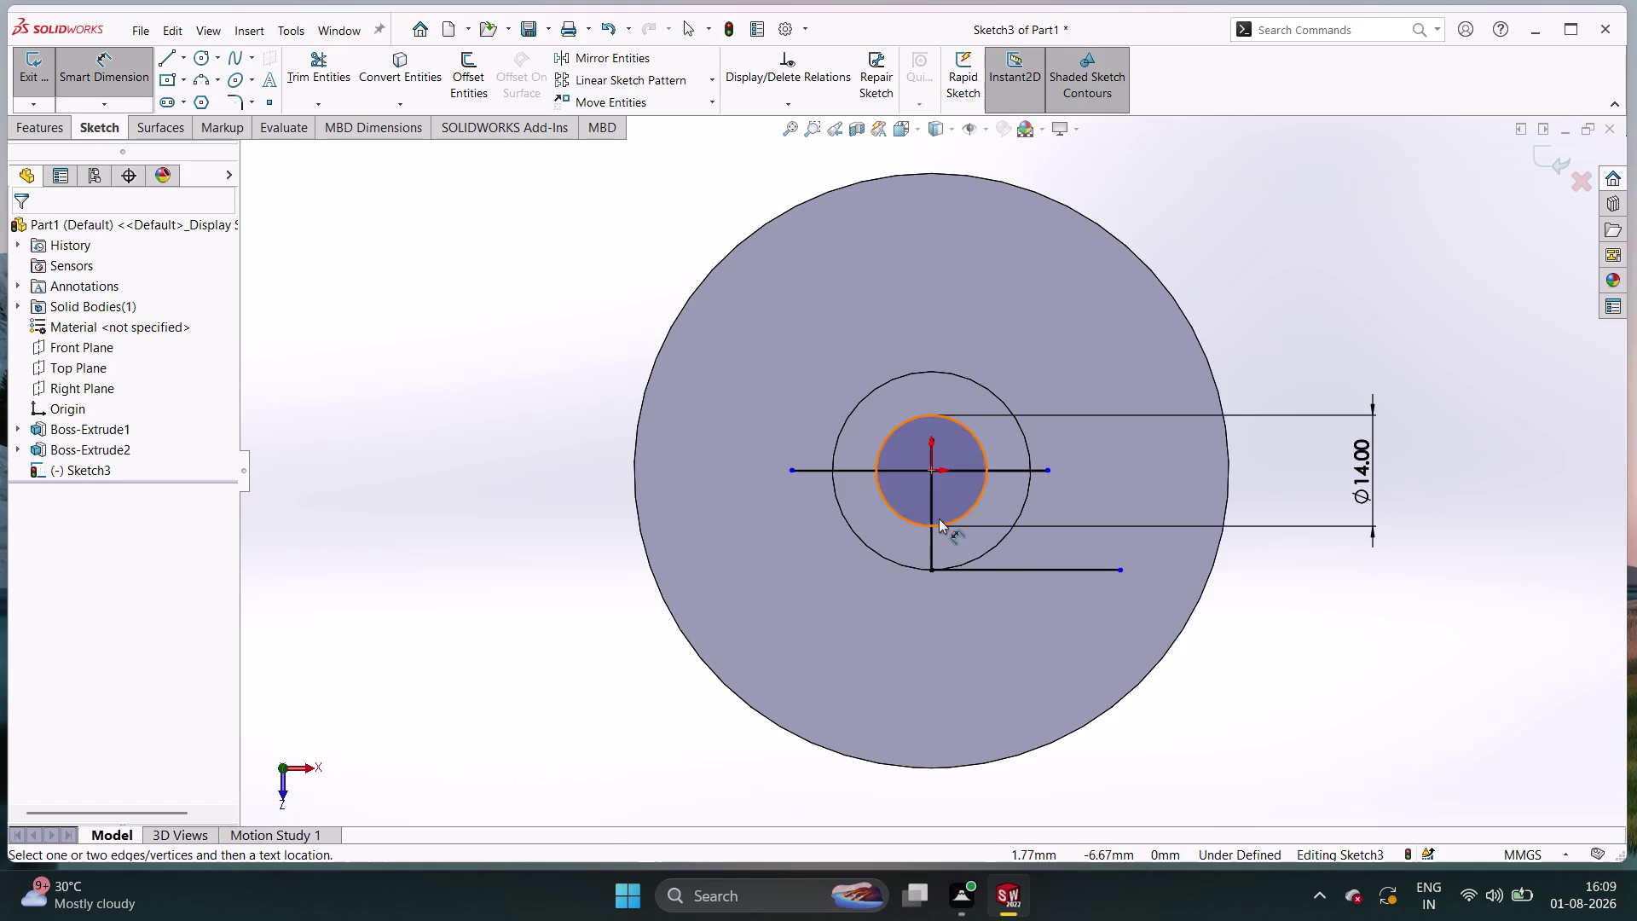
click(935, 517)
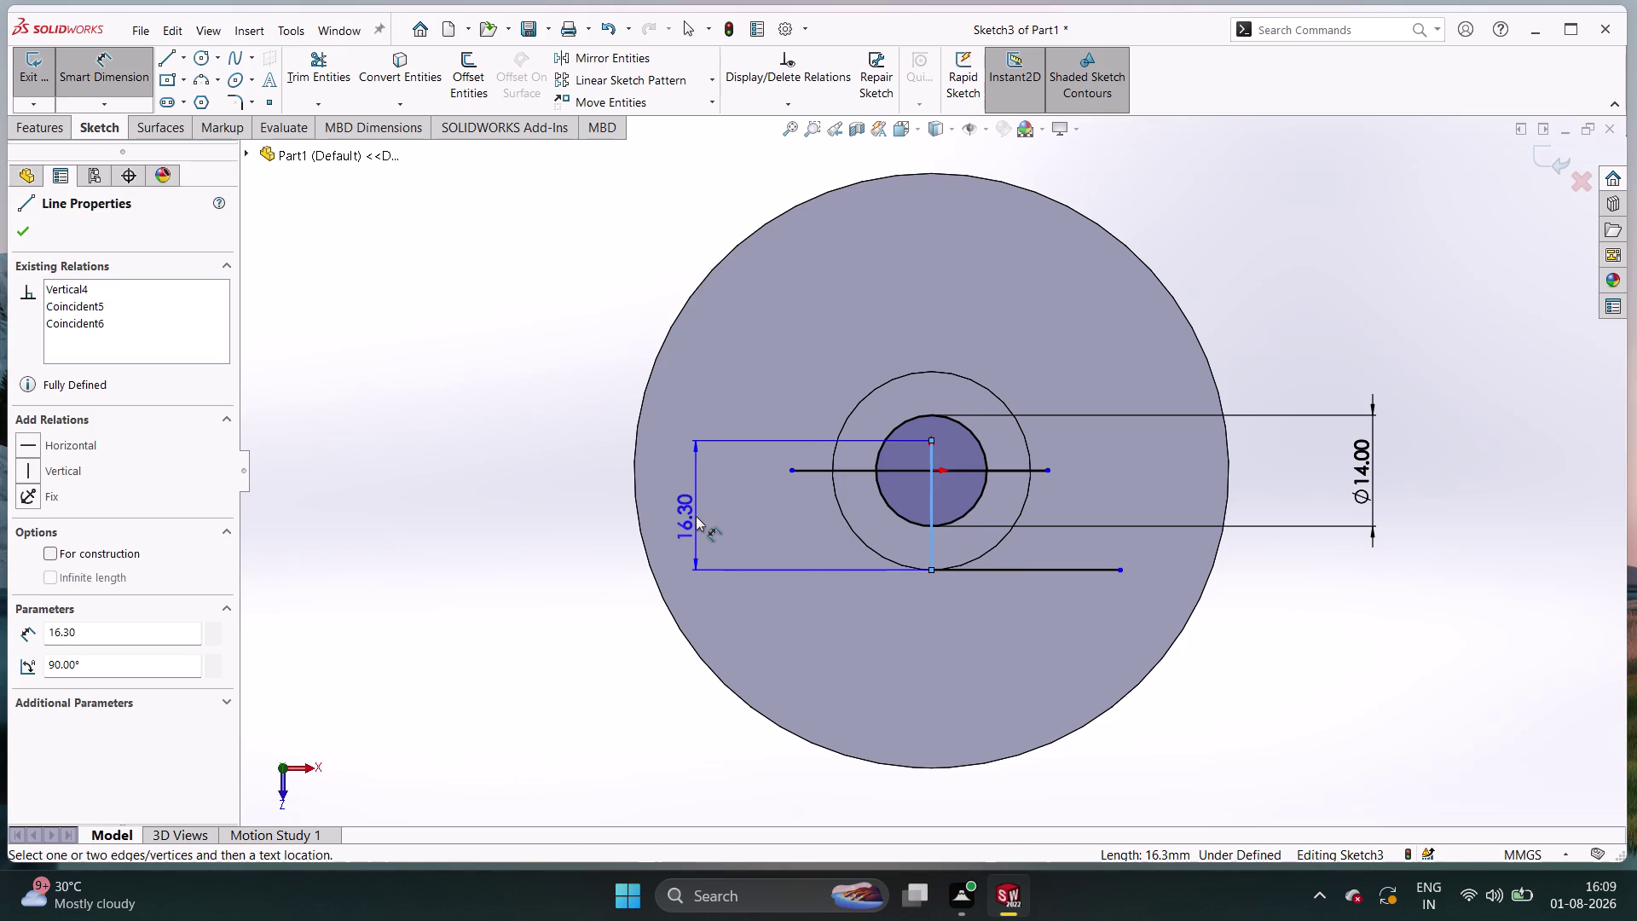
key(Escape)
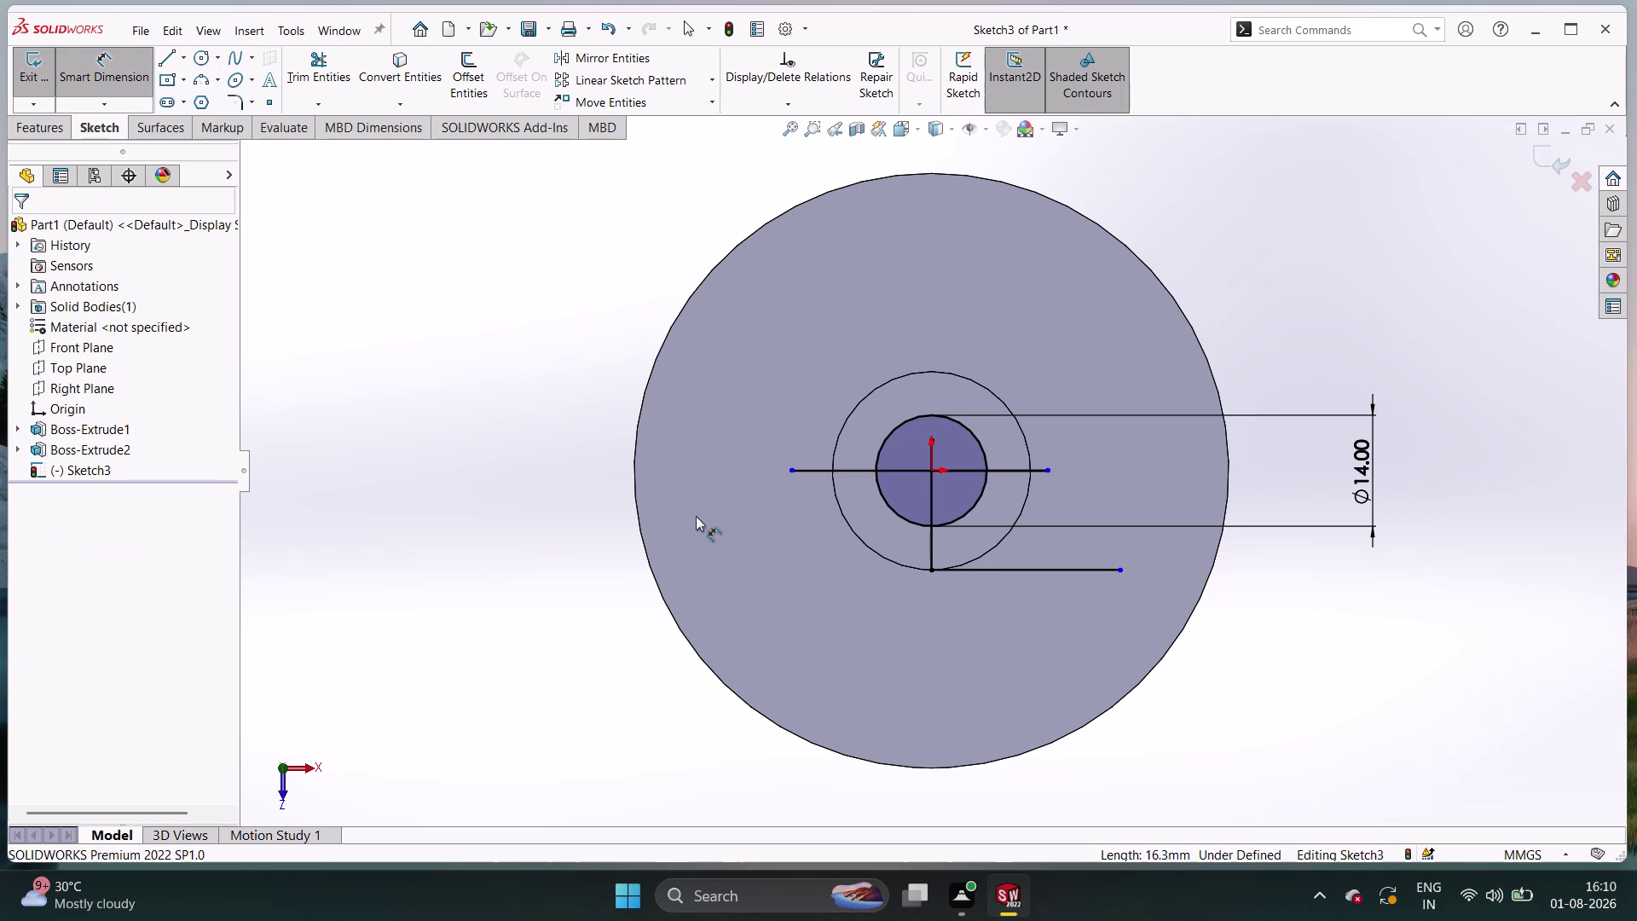
right_click(932, 546)
double_click(456, 661)
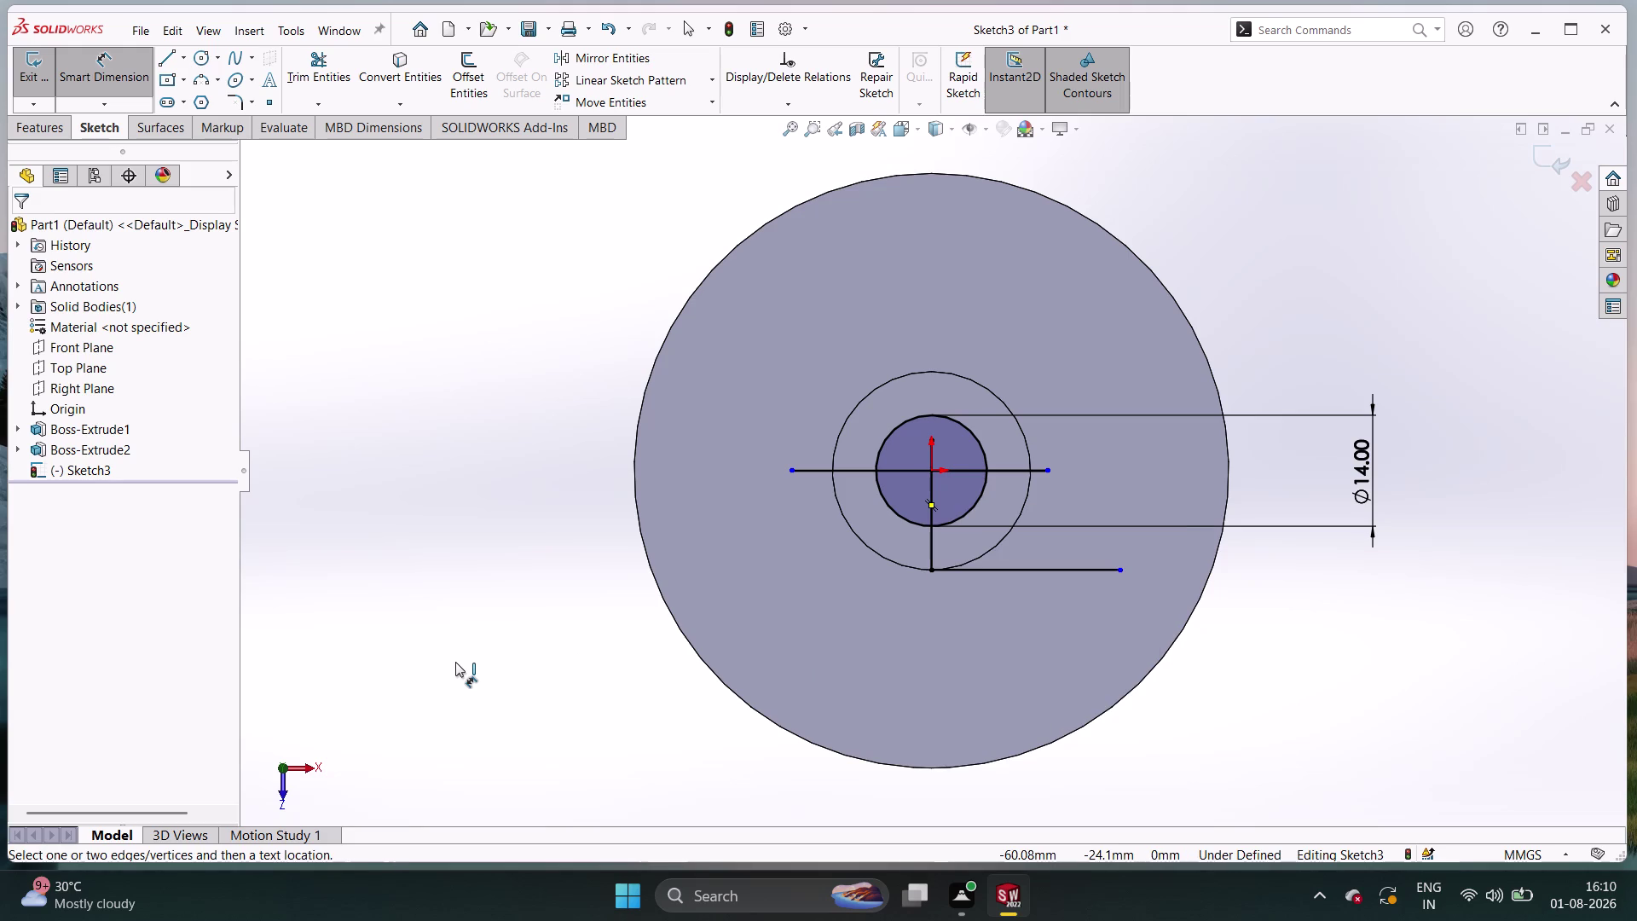
key(Escape)
key(Escape)
Delete the 16.3 mm vertical line and the lower horizontal line.
right_click(933, 546)
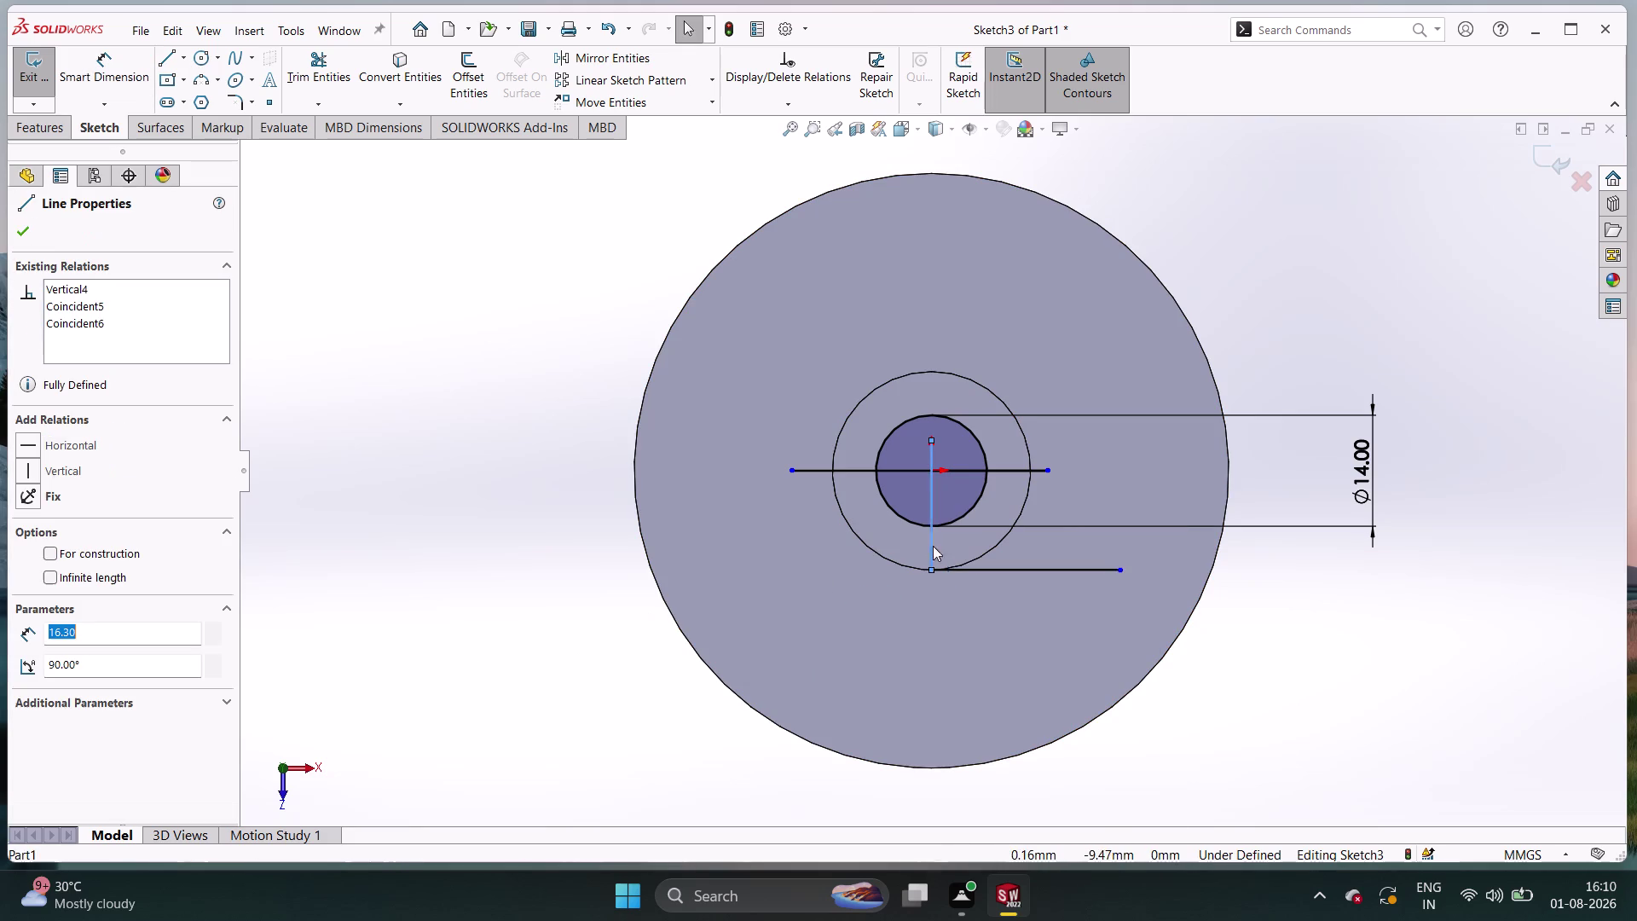
click(983, 817)
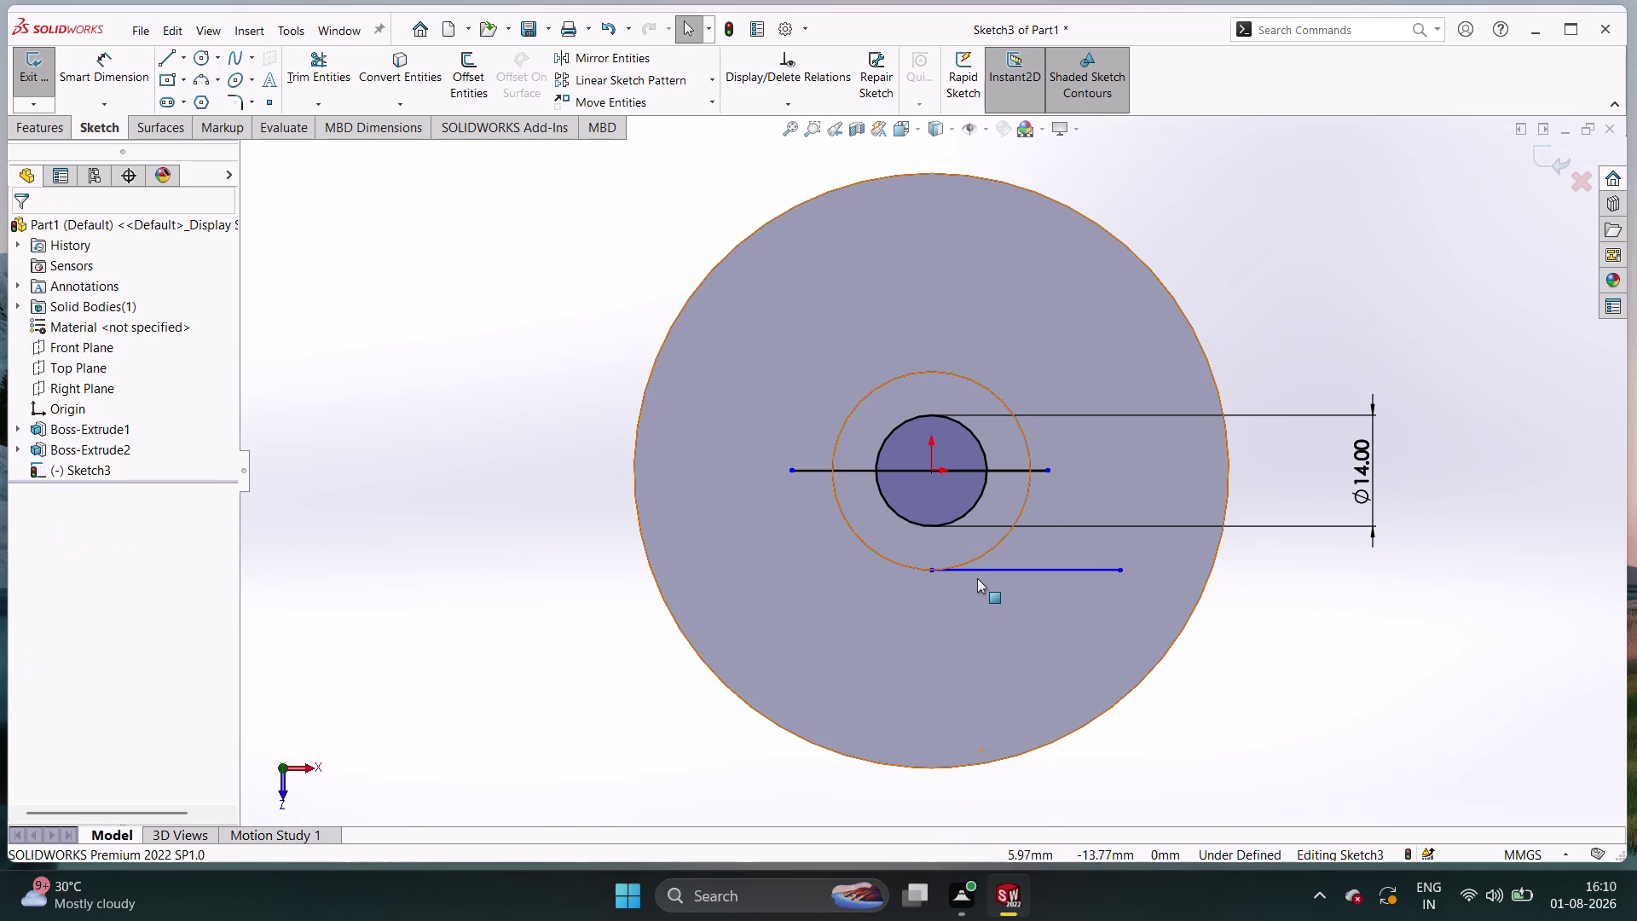
click(983, 567)
right_click(984, 567)
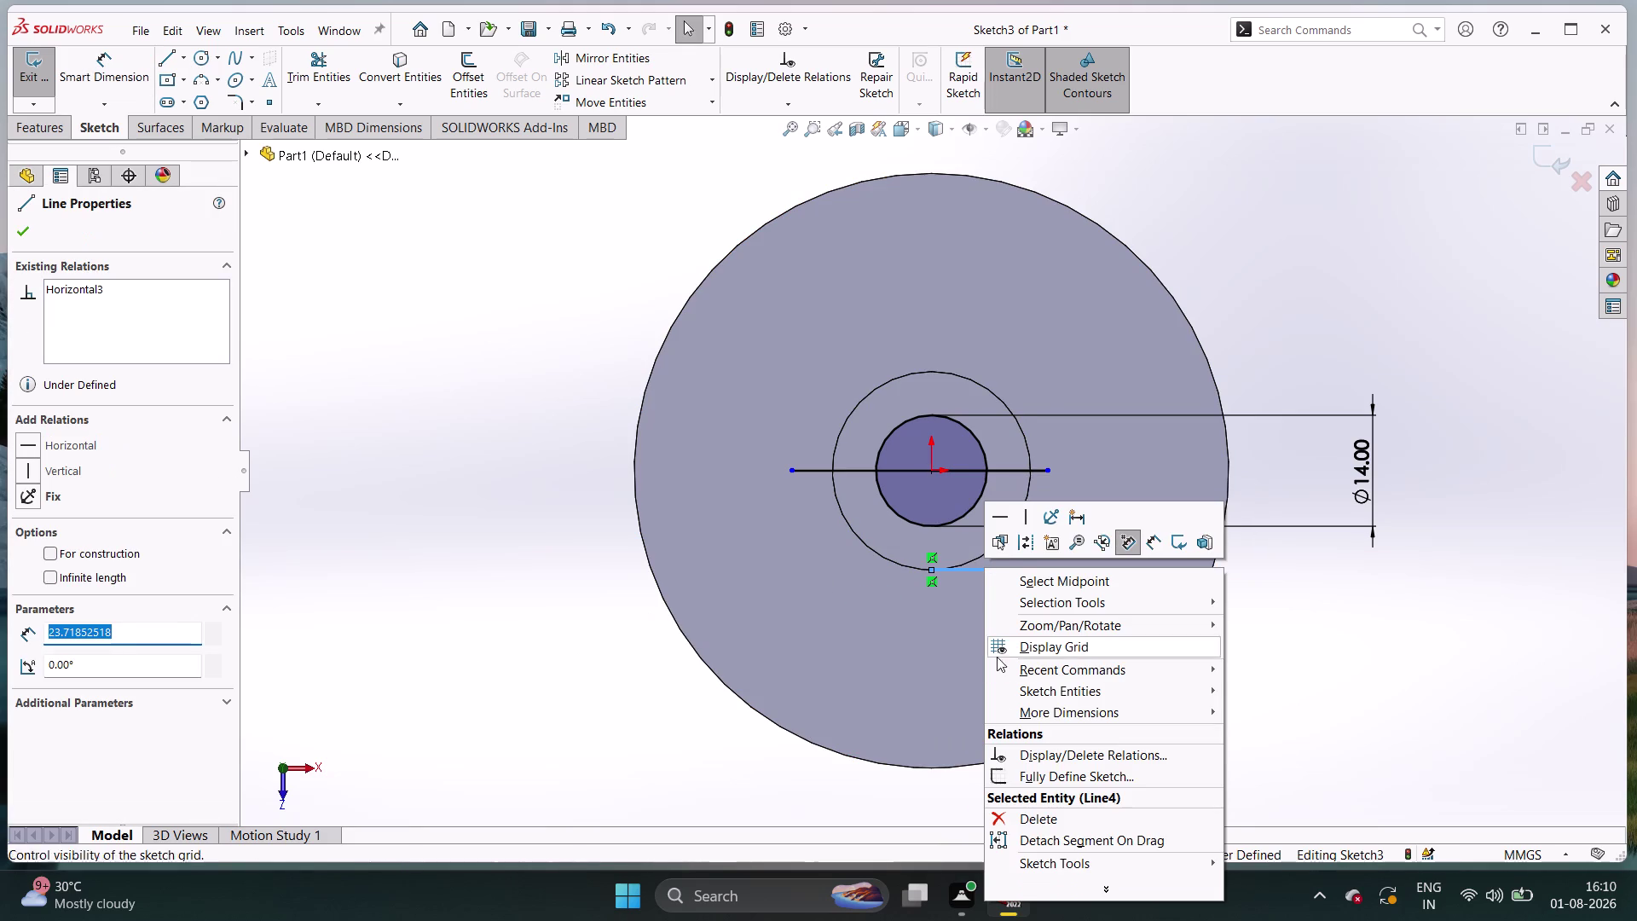
click(1030, 811)
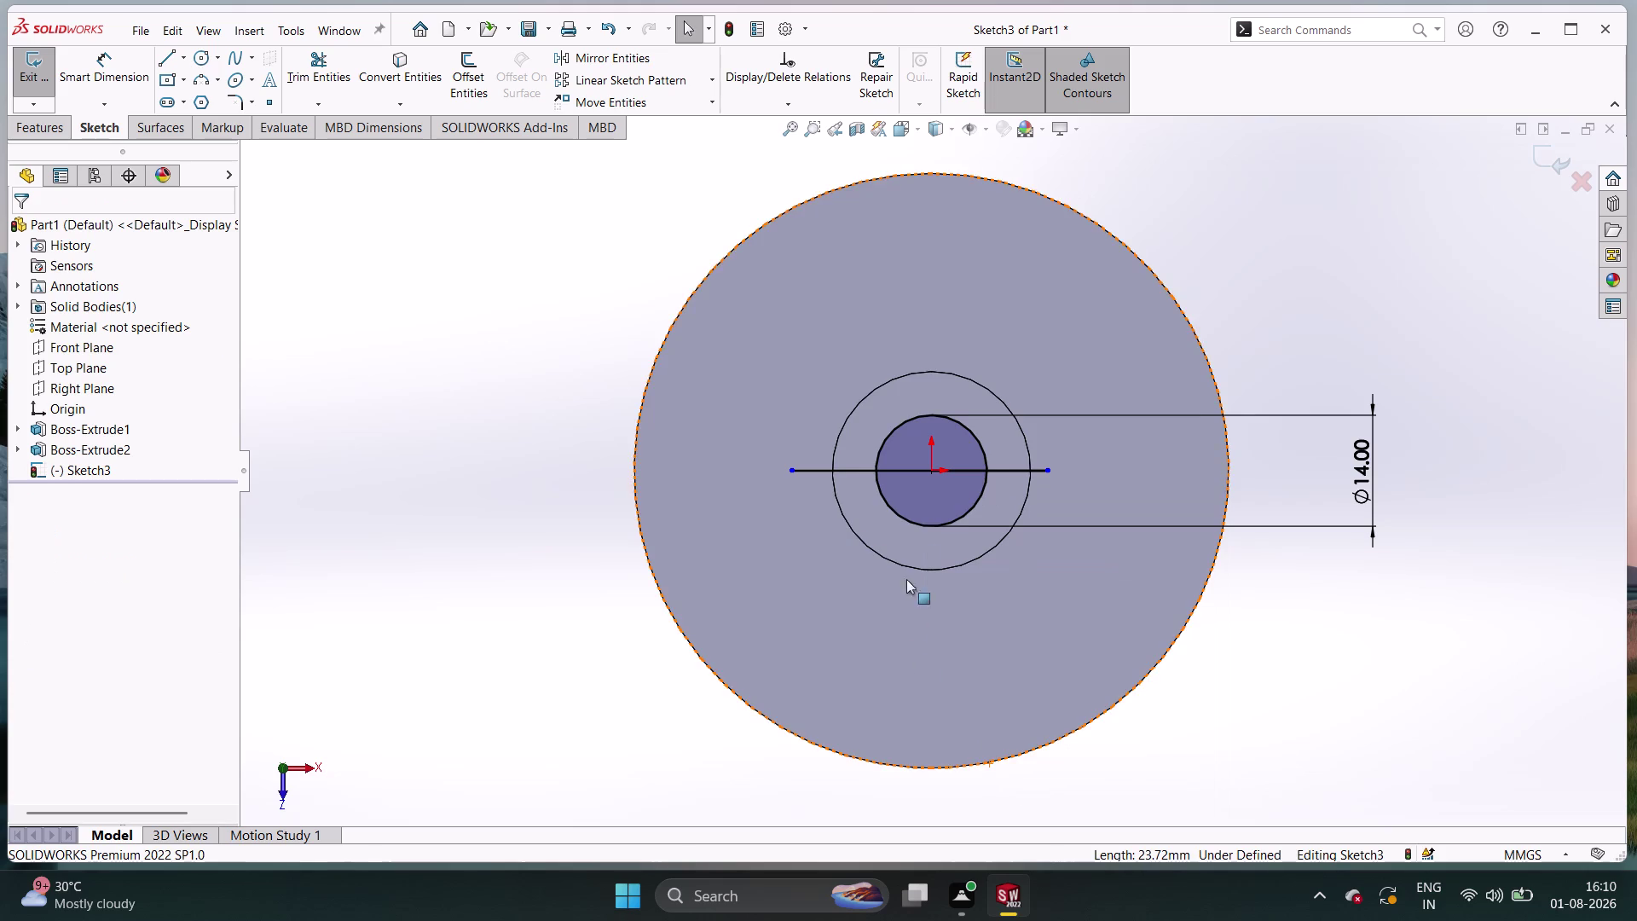
click(164, 53)
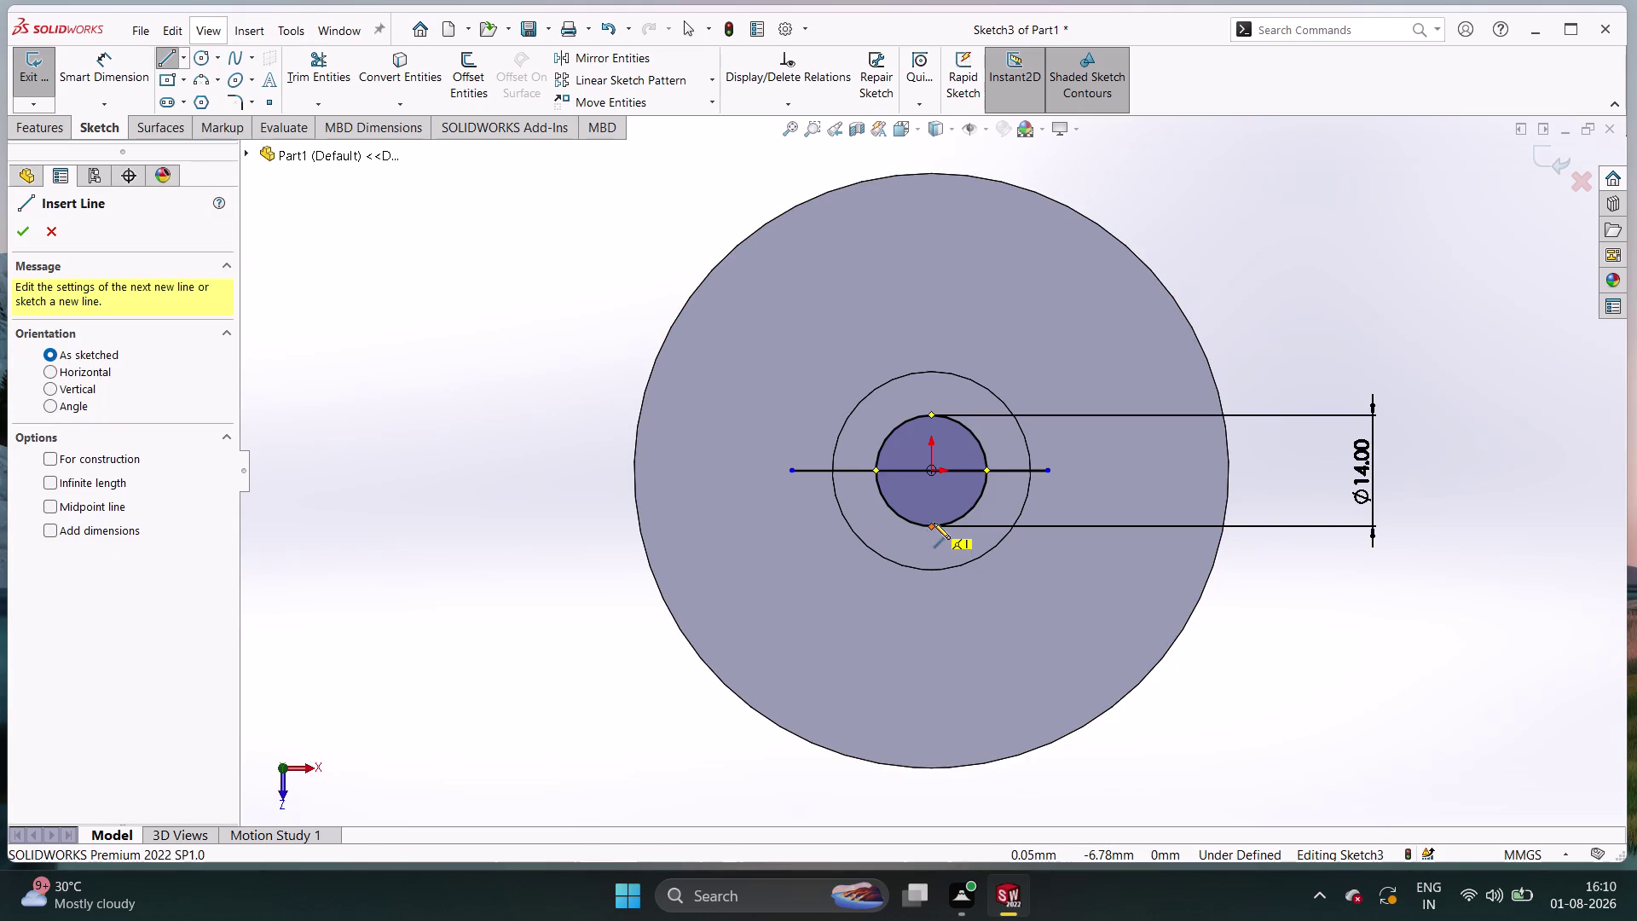
Draw a 16.3 mm vertical line up from the boss circle's bottom.
click(930, 527)
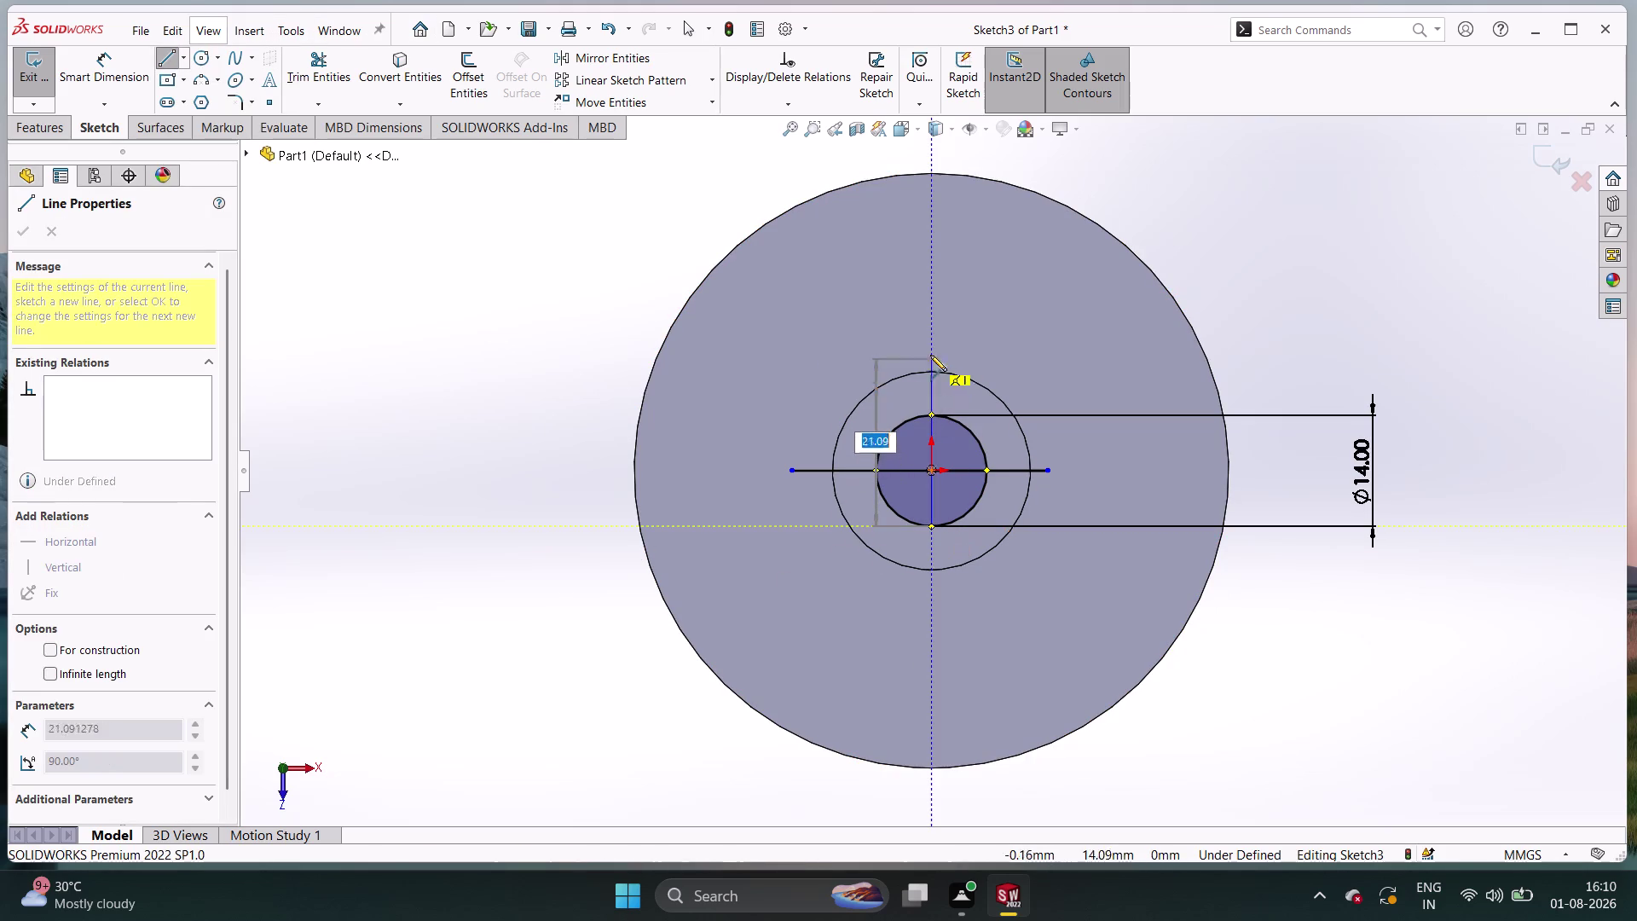
text(16)
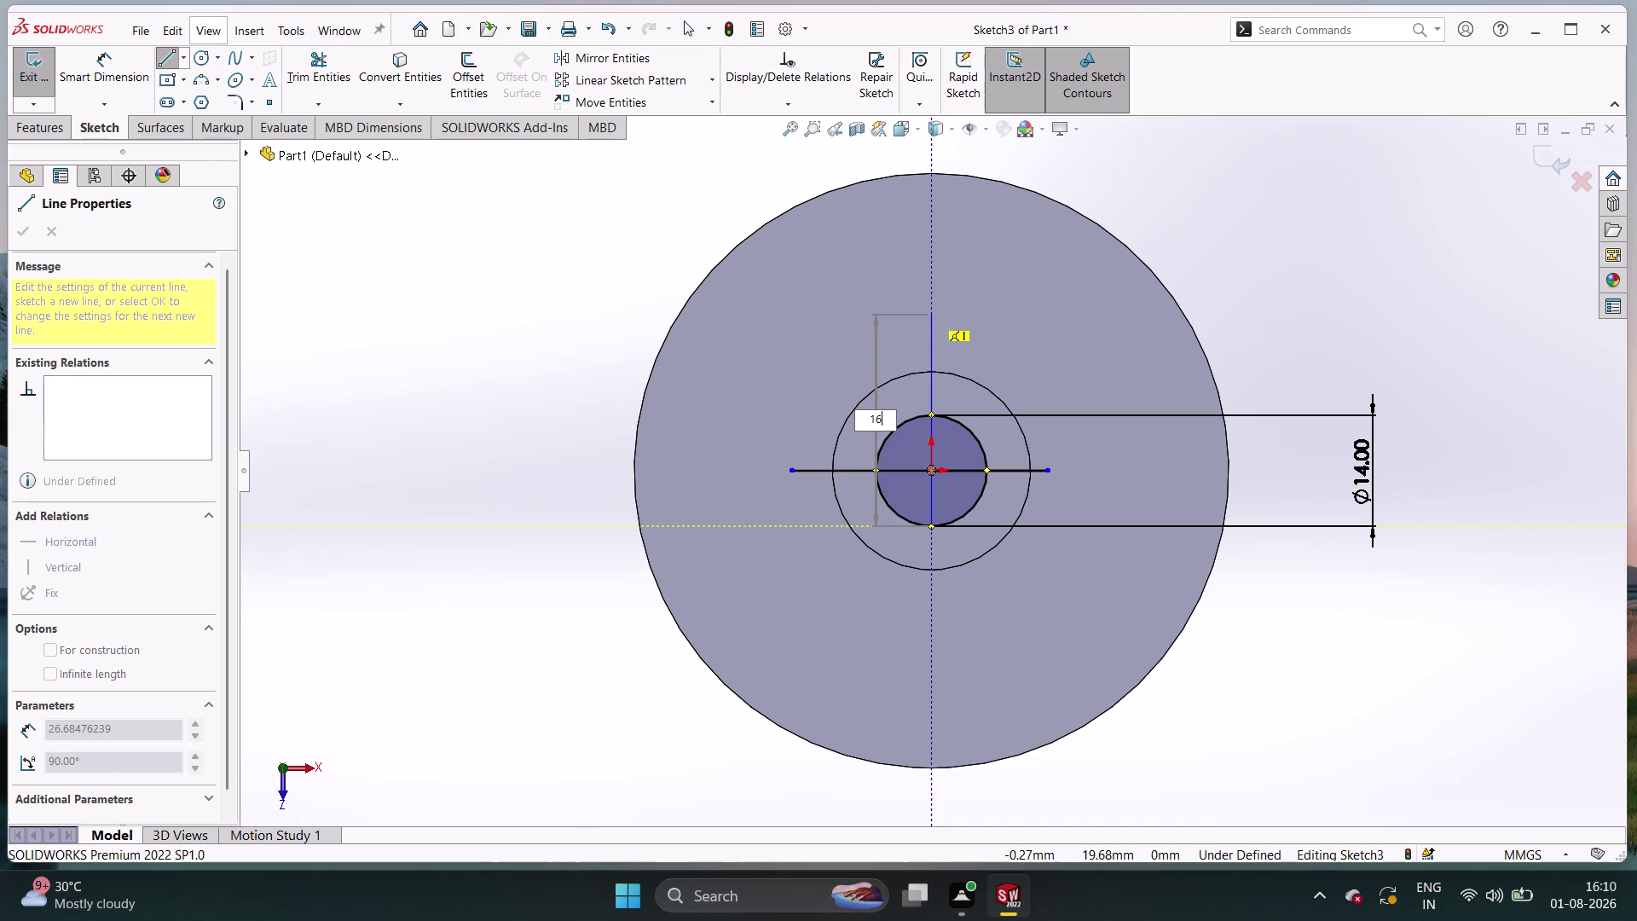
text(.3)
key(Return)
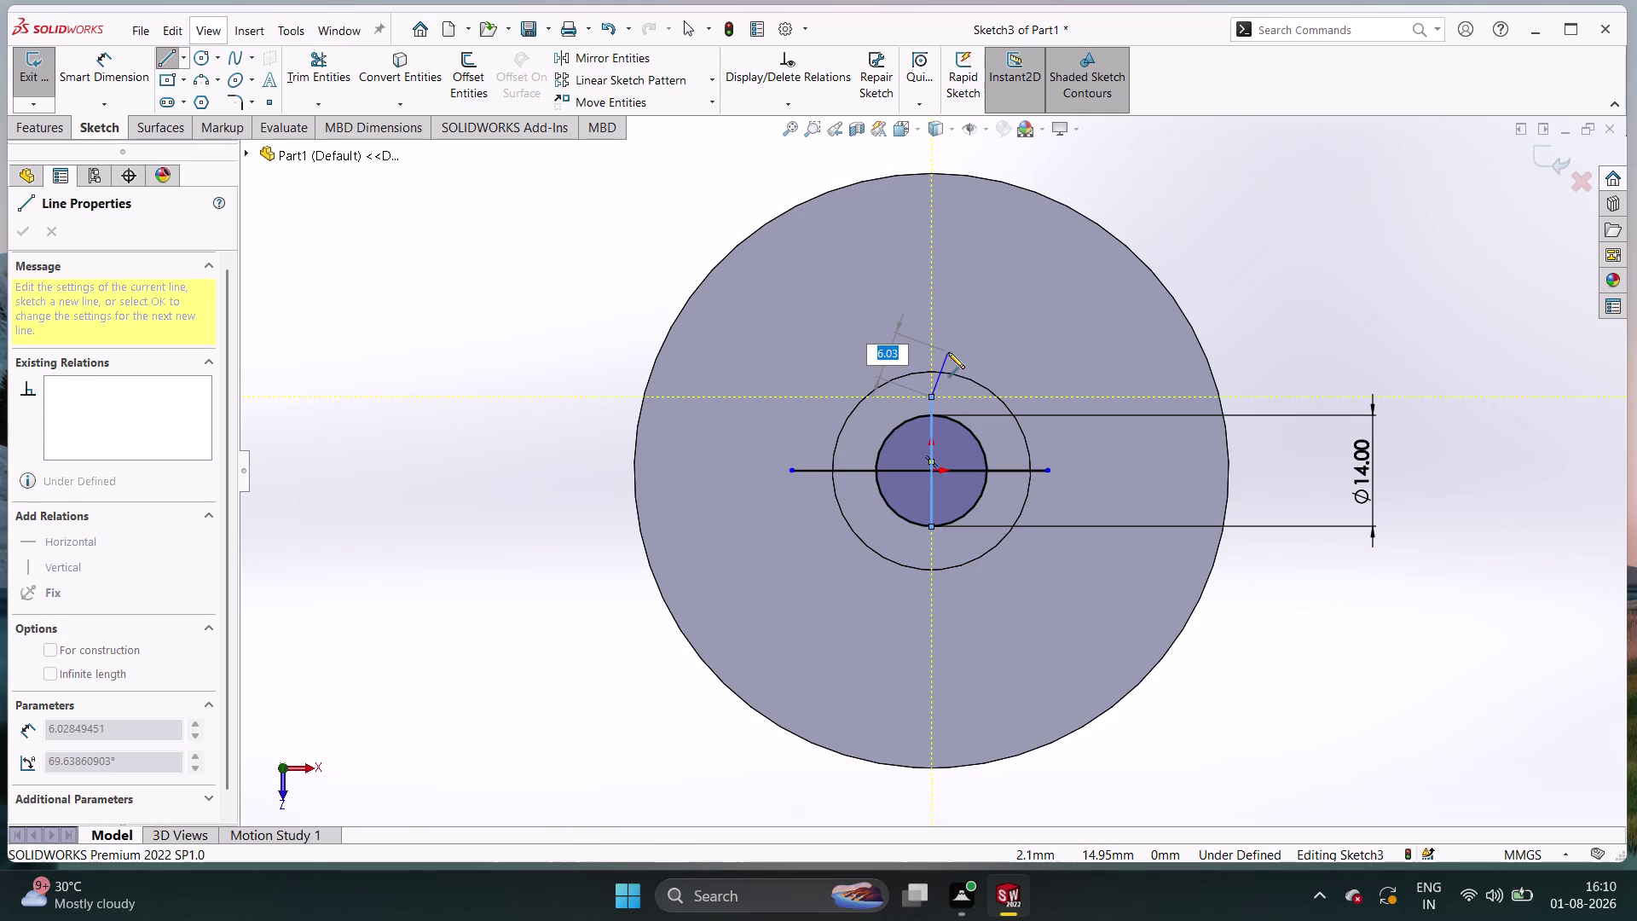
key(Escape)
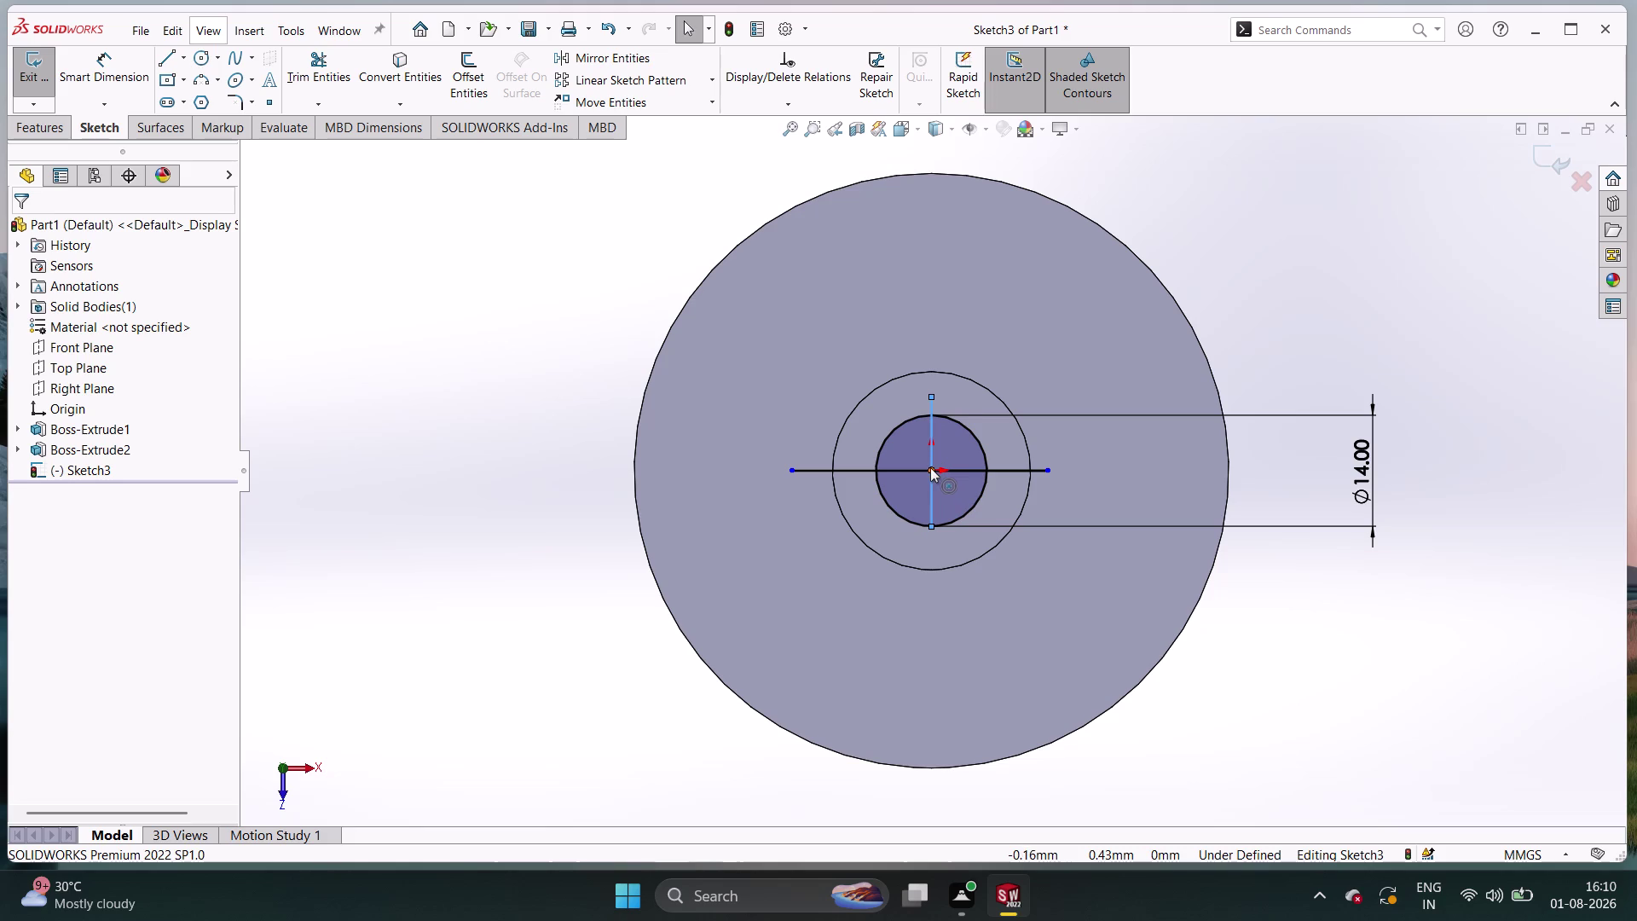
Draw a 2.5 mm horizontal line at the top of the vertical line.
click(165, 52)
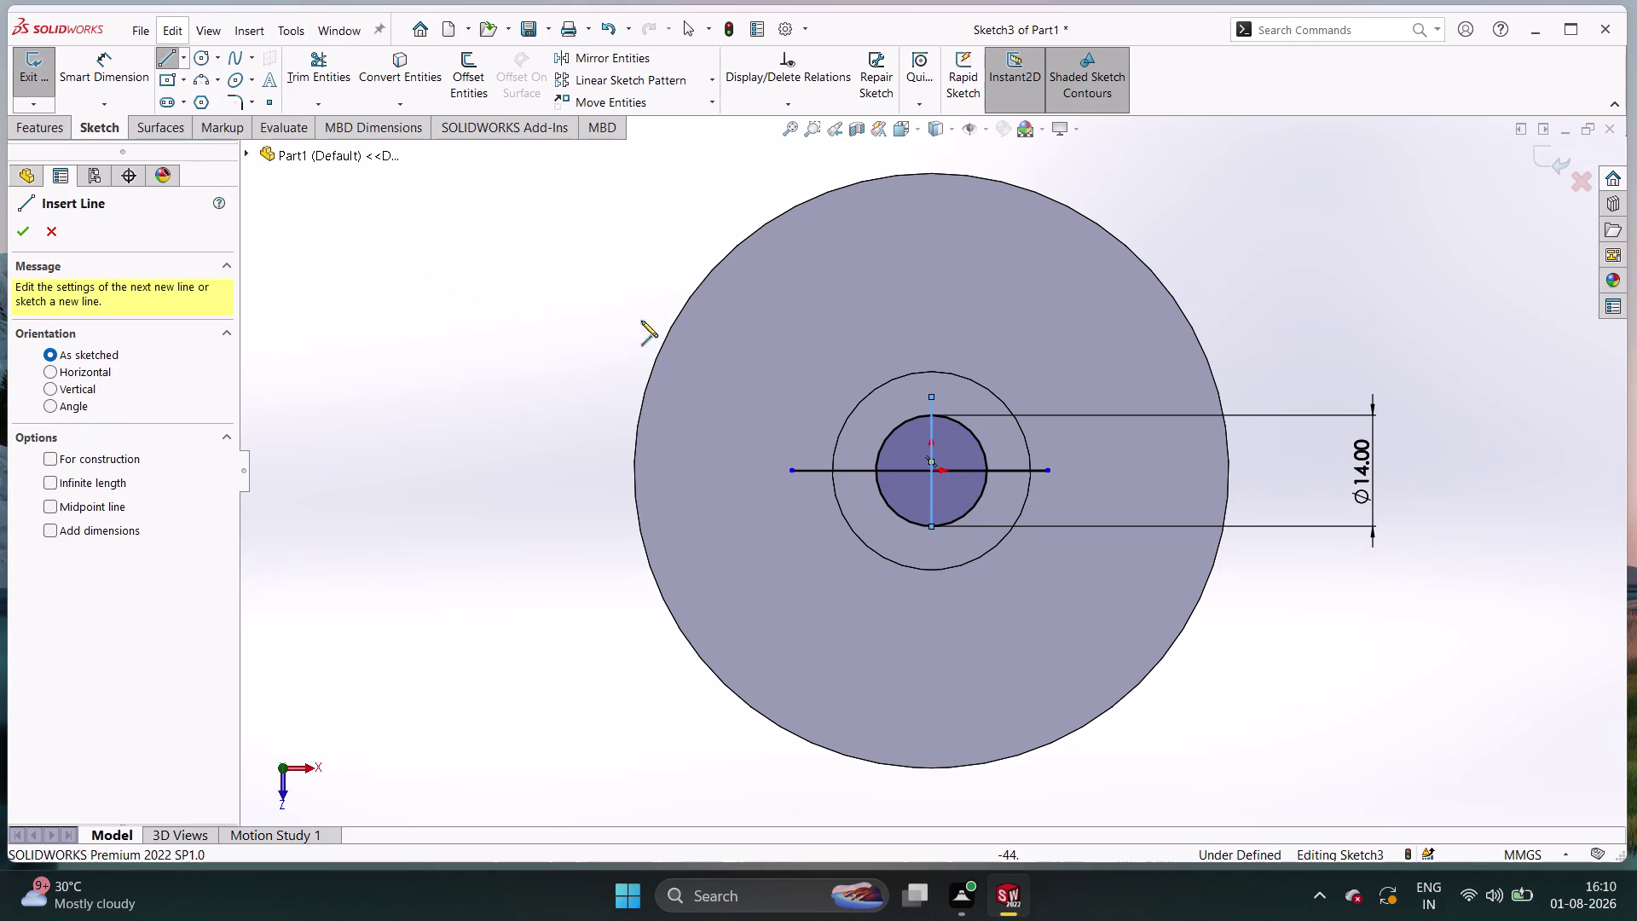
click(931, 393)
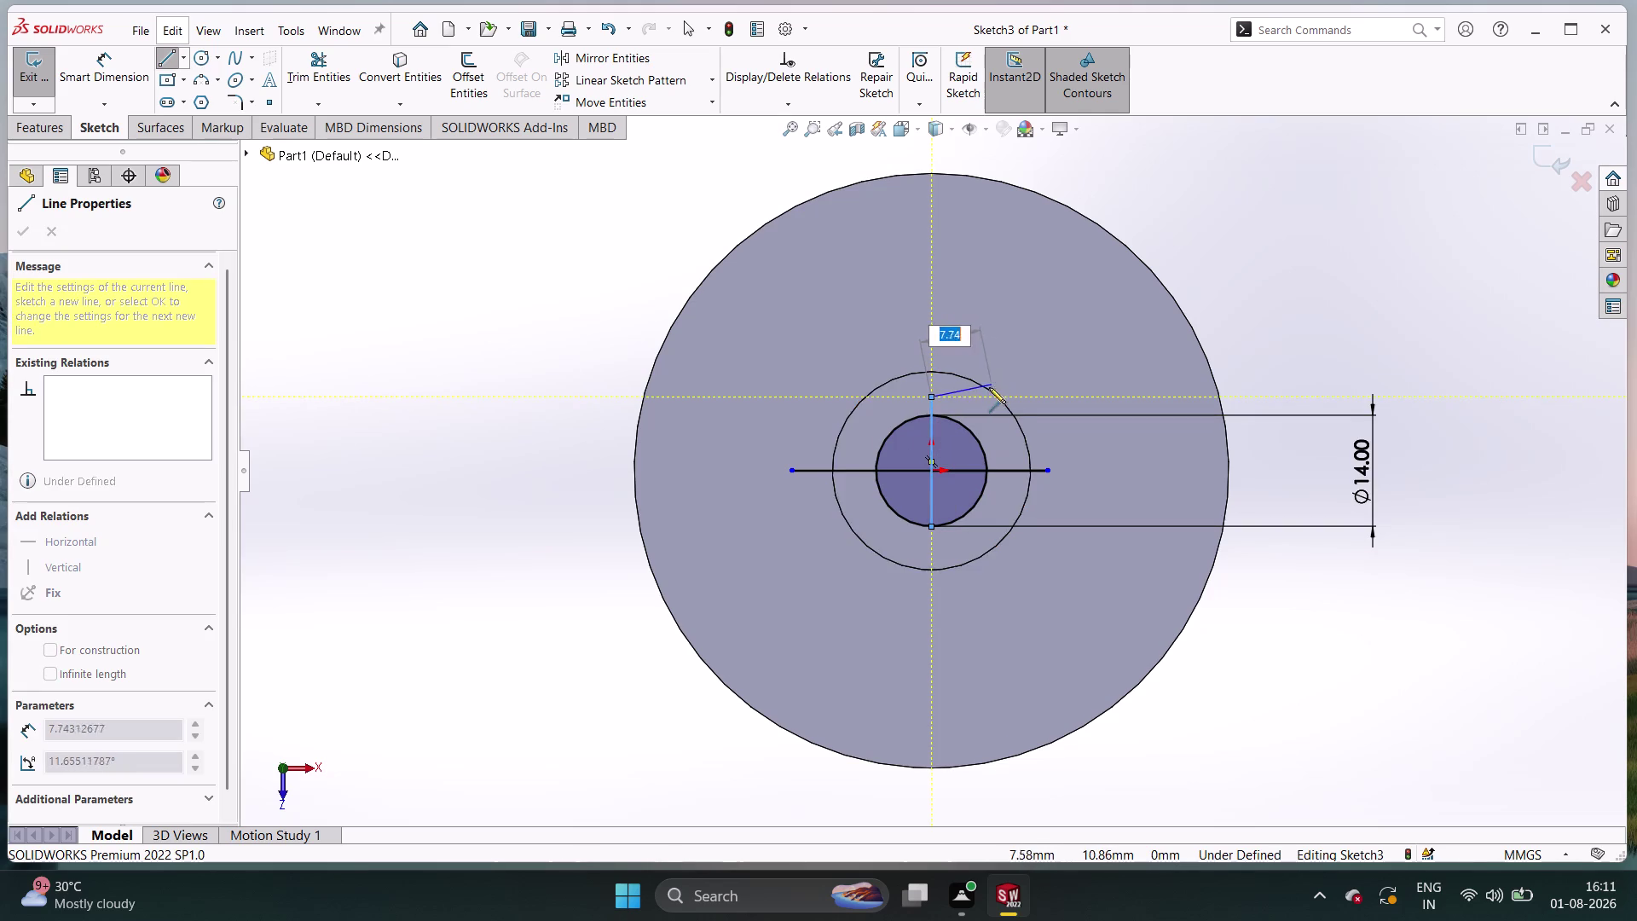
text(2.5)
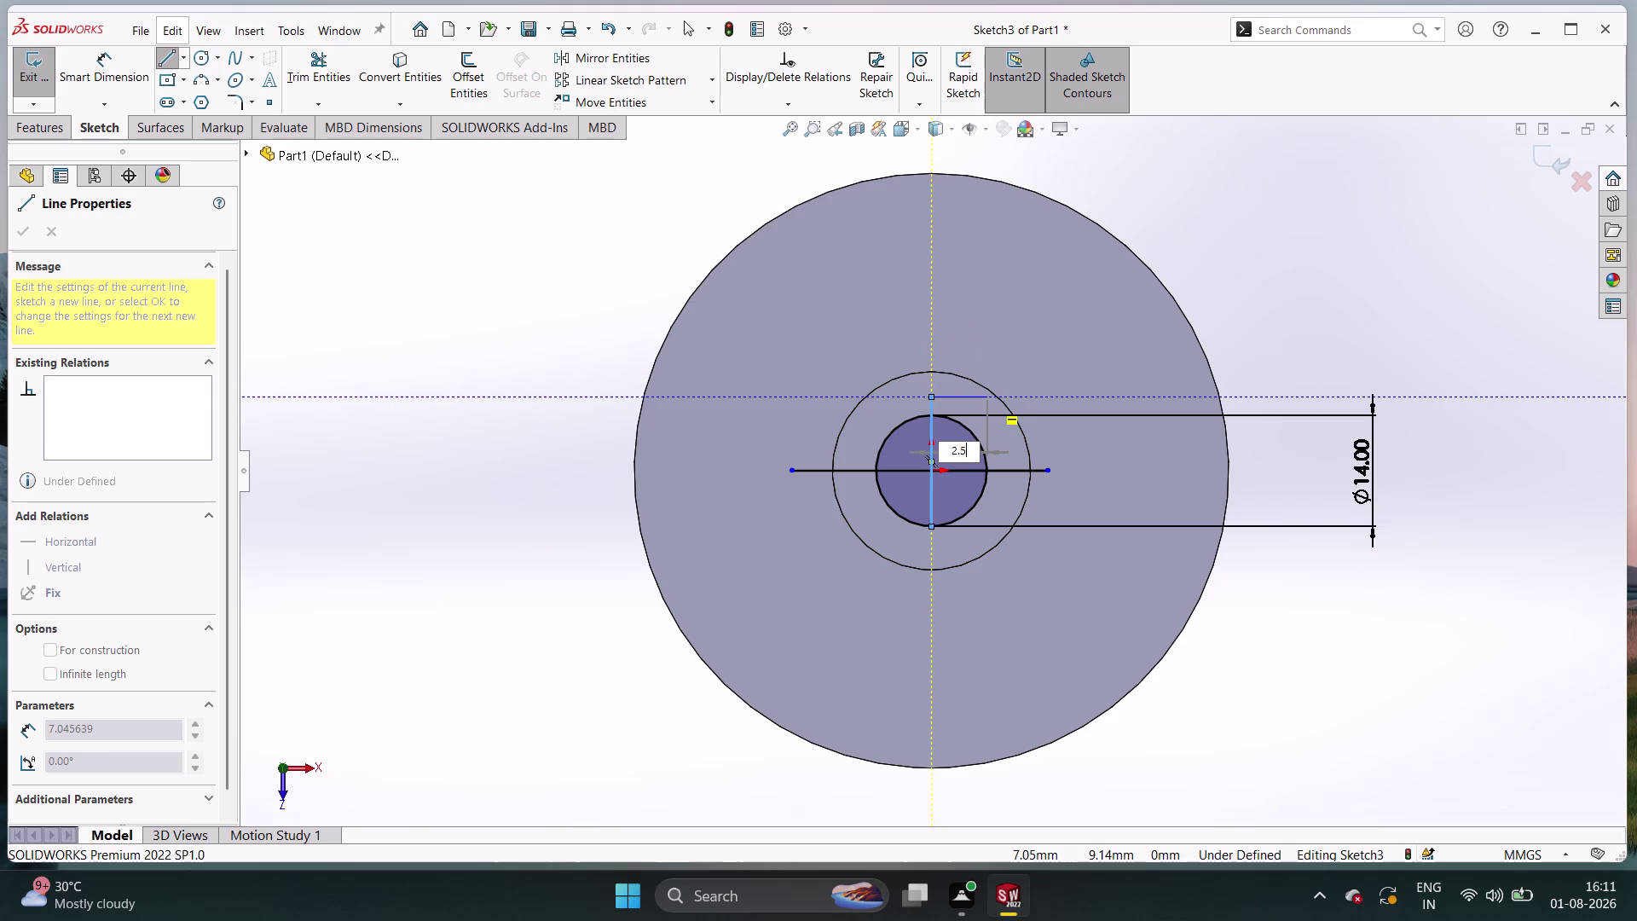
key(Return)
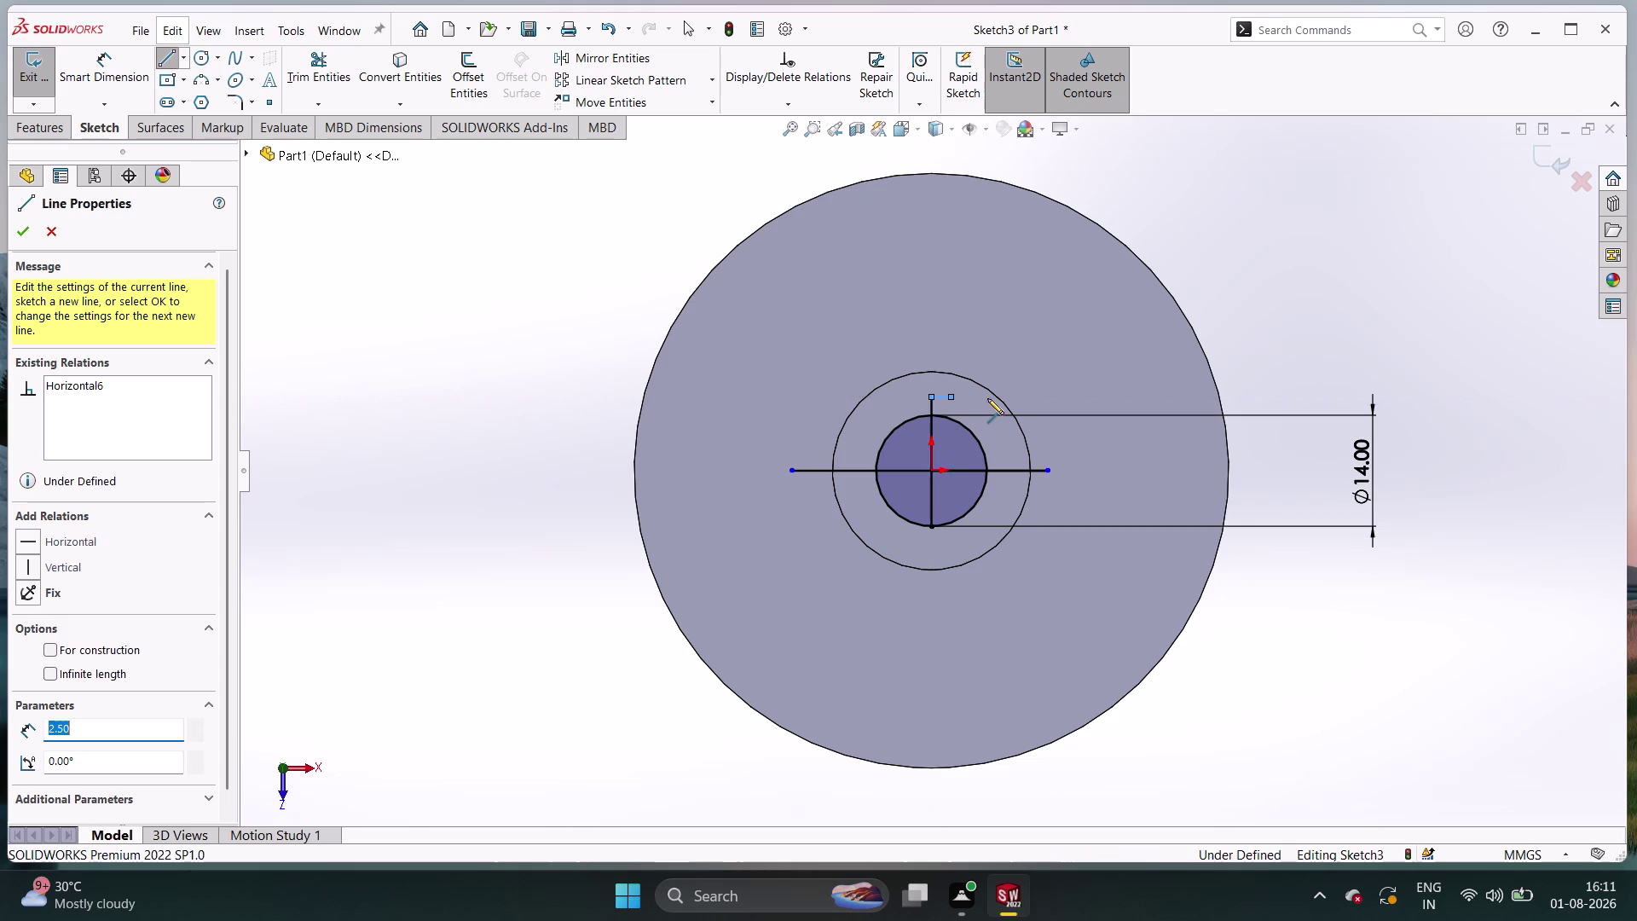
click(170, 63)
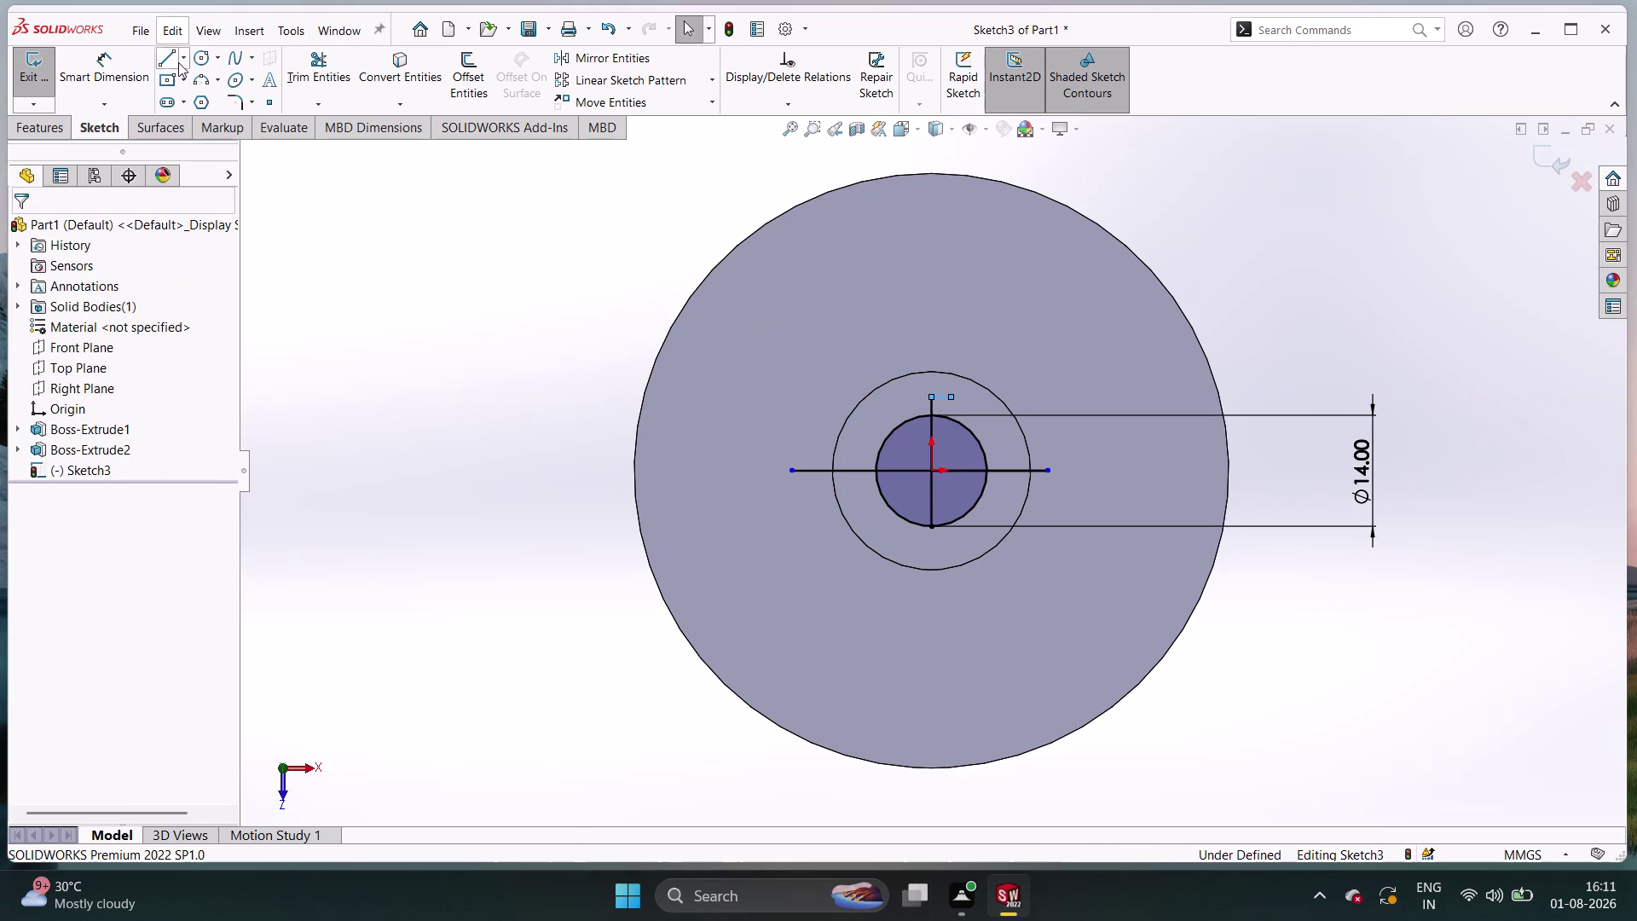
Draw a second 2.5 mm line leftward from the top segment's end.
click(169, 63)
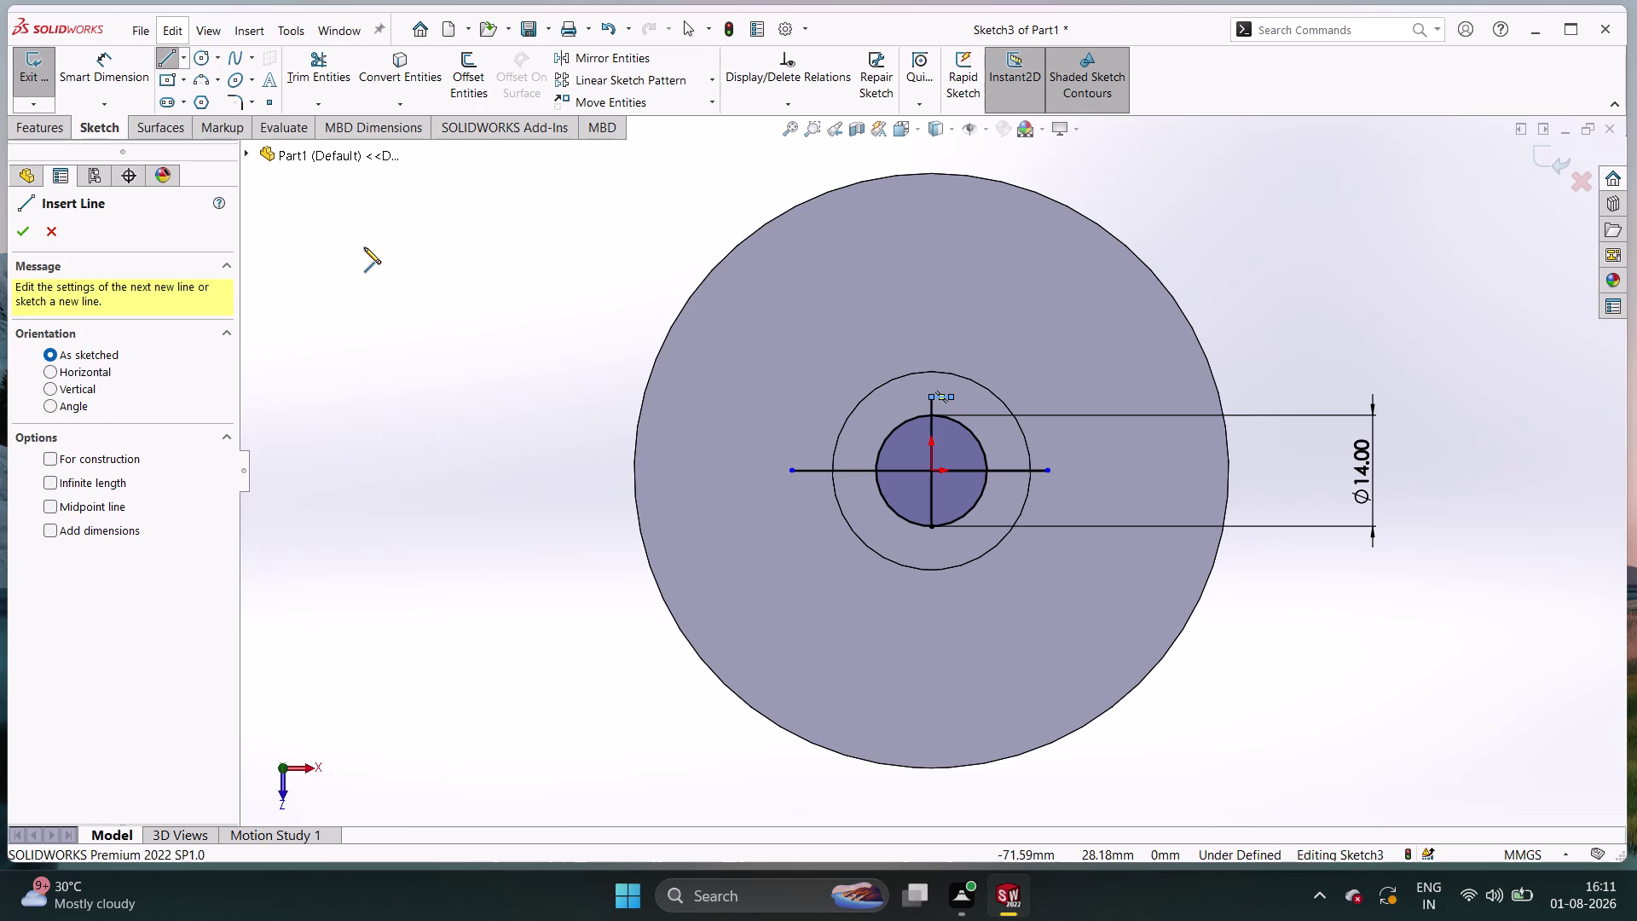
click(932, 396)
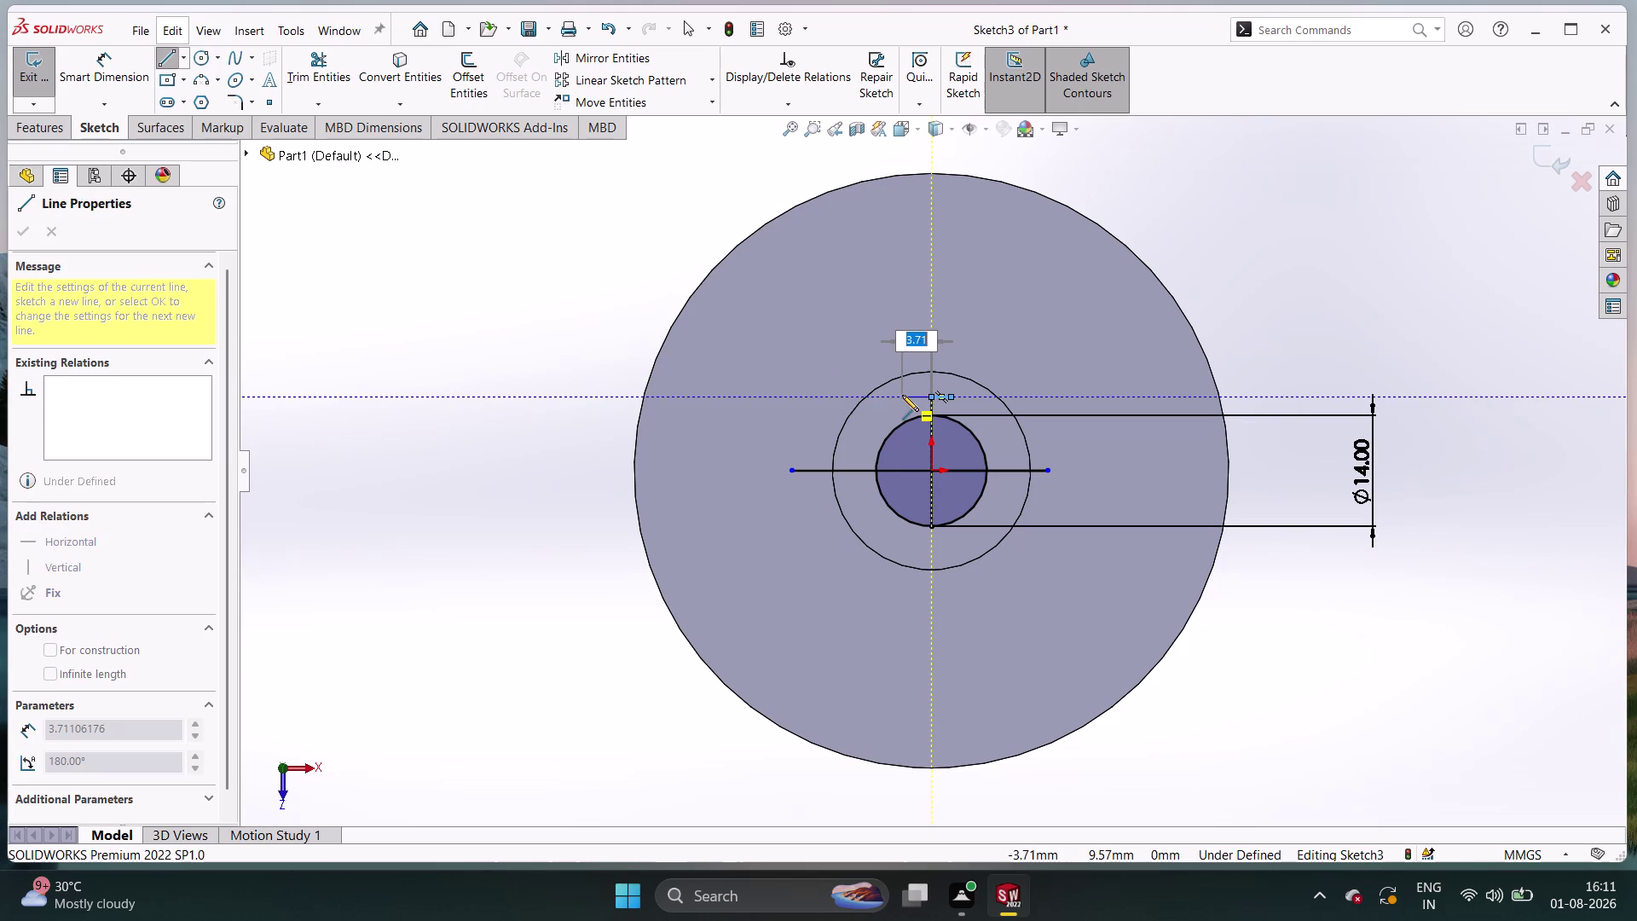
text(2.5)
key(Return)
key(Escape)
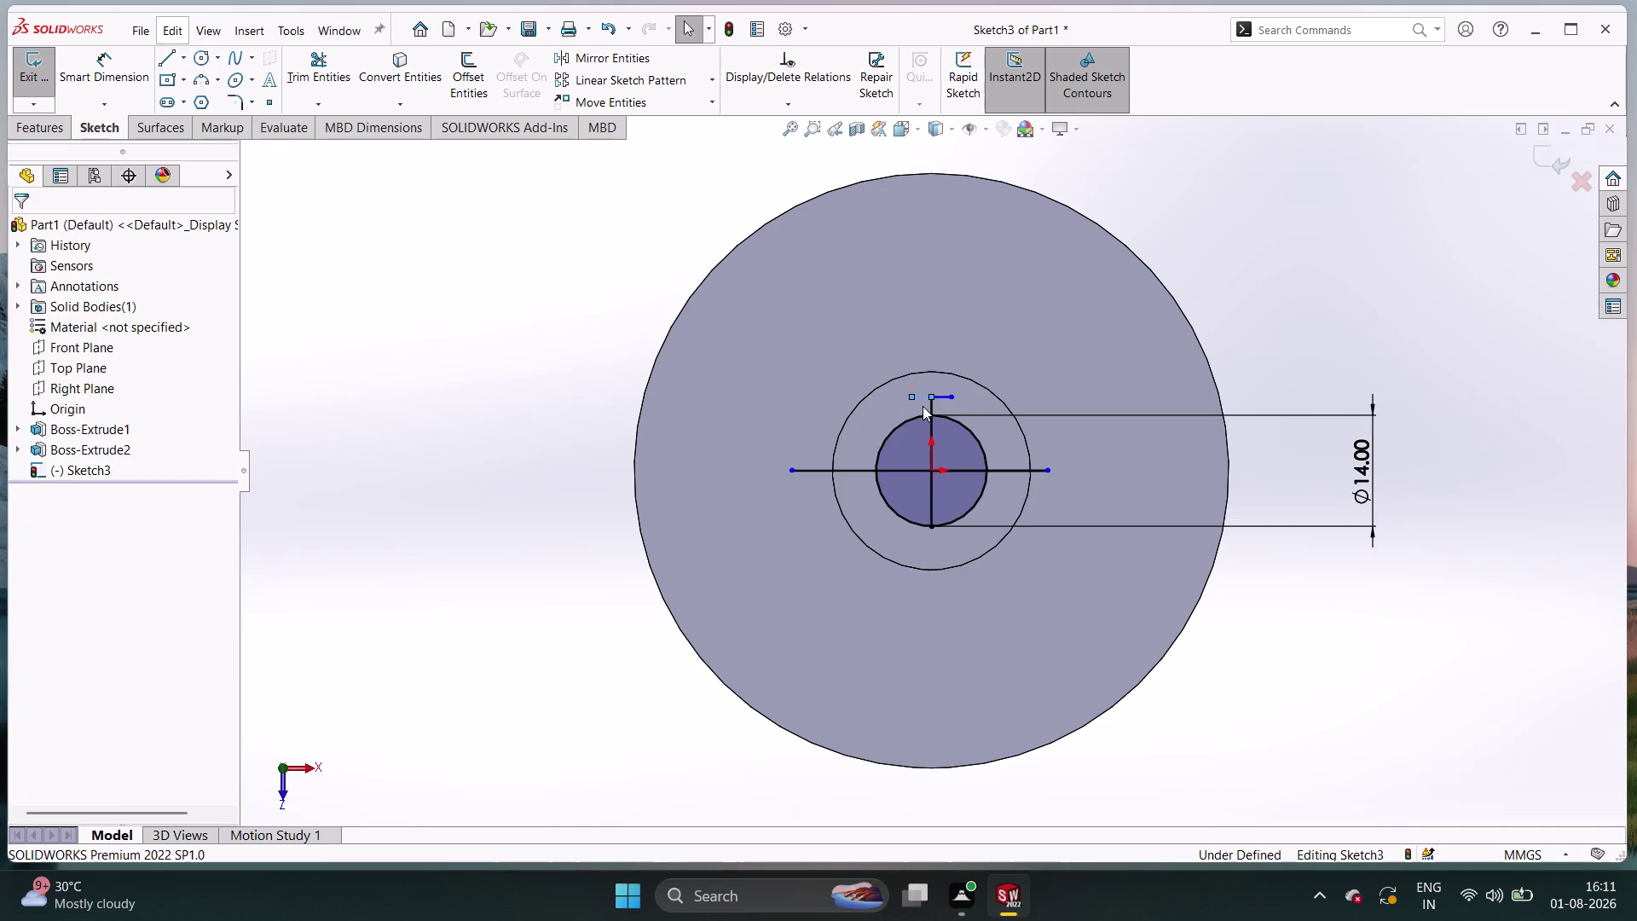
click(1331, 585)
click(168, 60)
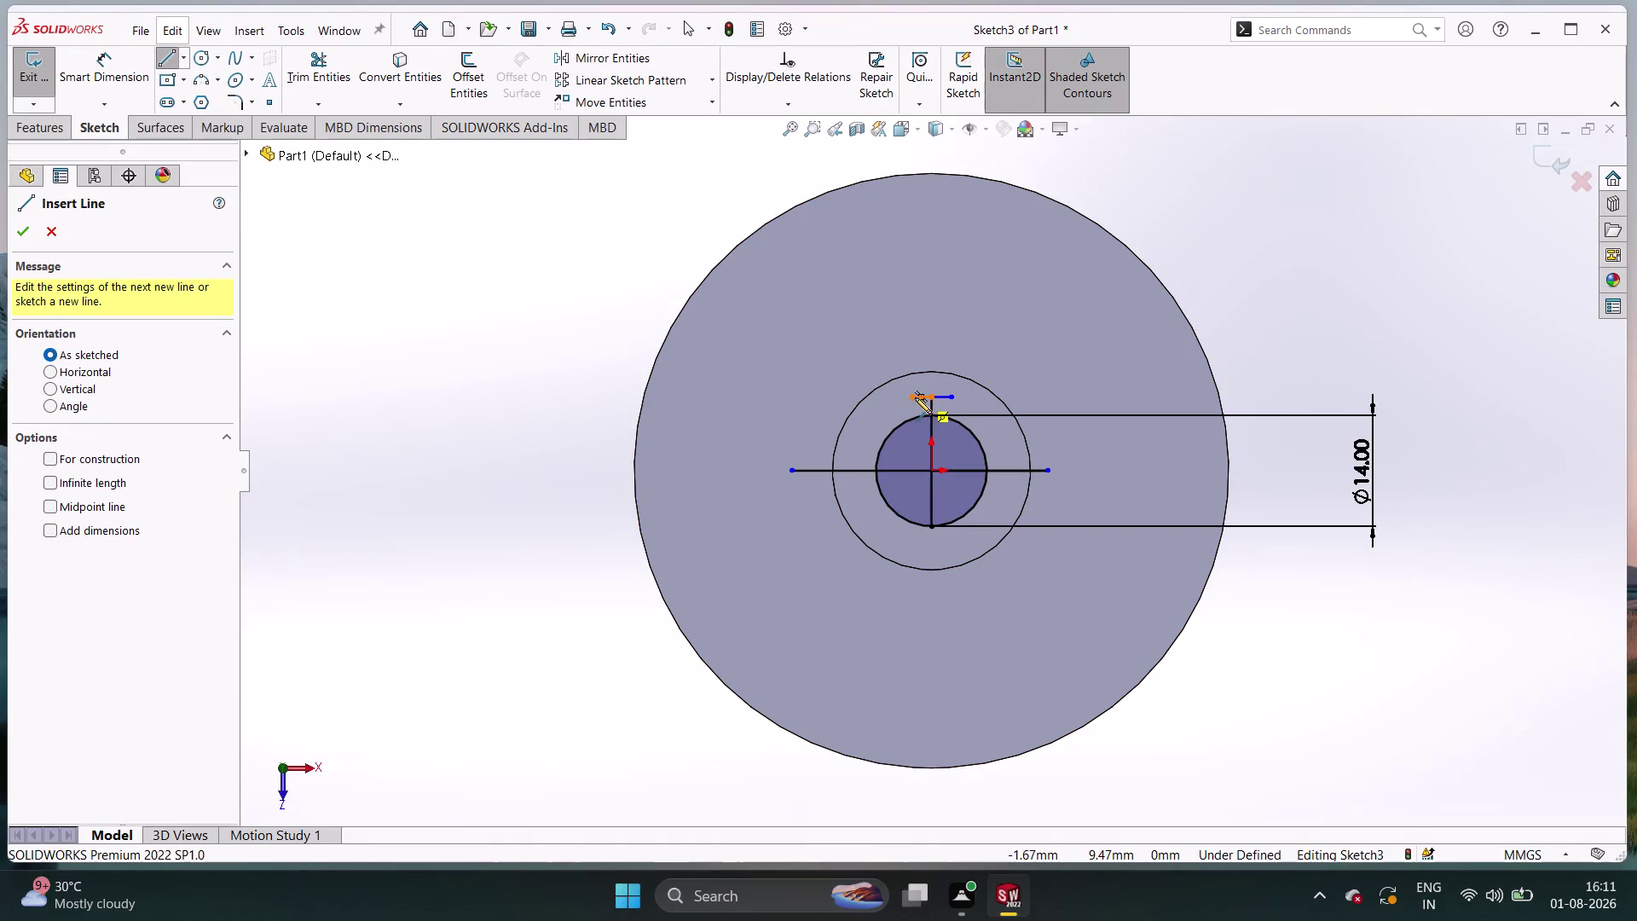
Add left and right side lines dropping from the top edge to the circle.
click(911, 398)
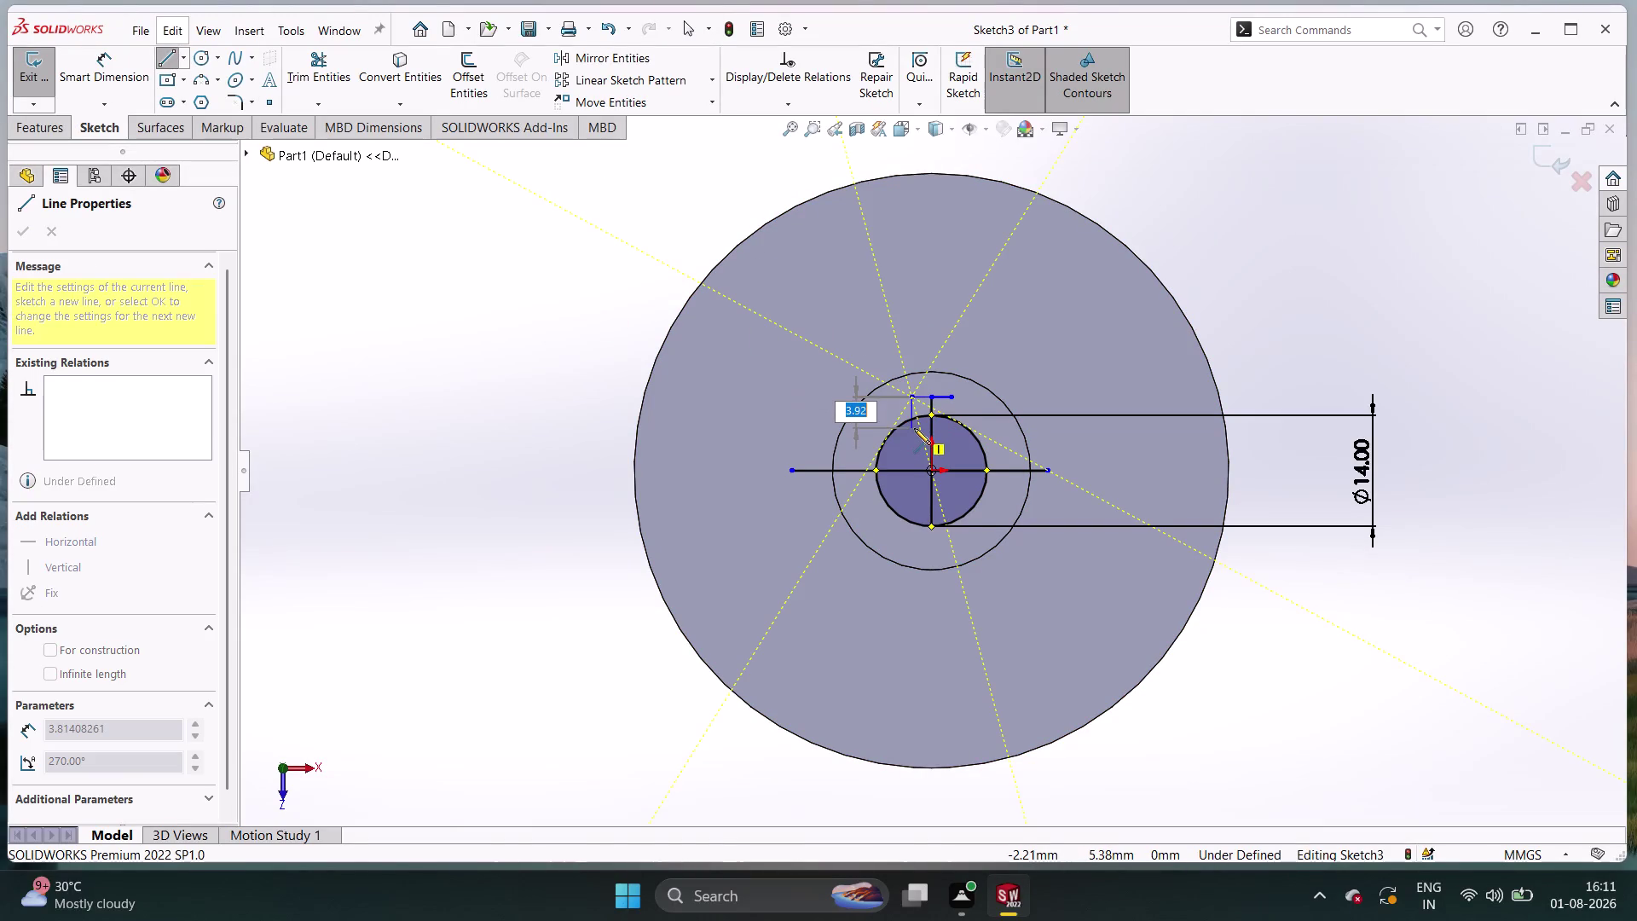
click(914, 428)
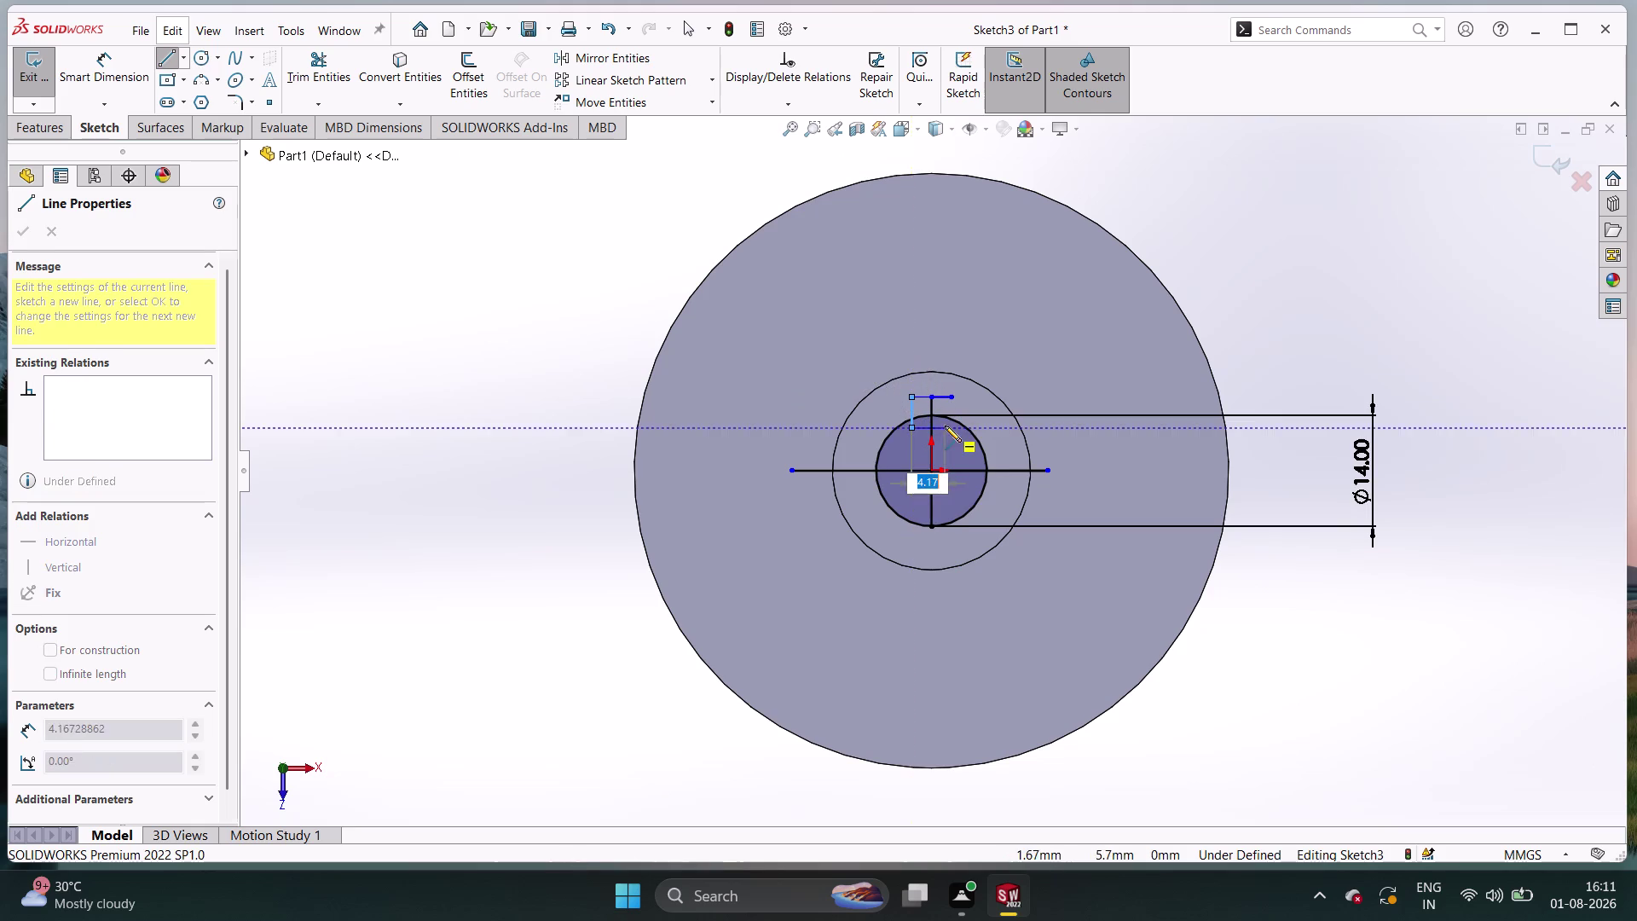
key(Escape)
click(166, 62)
key(Escape)
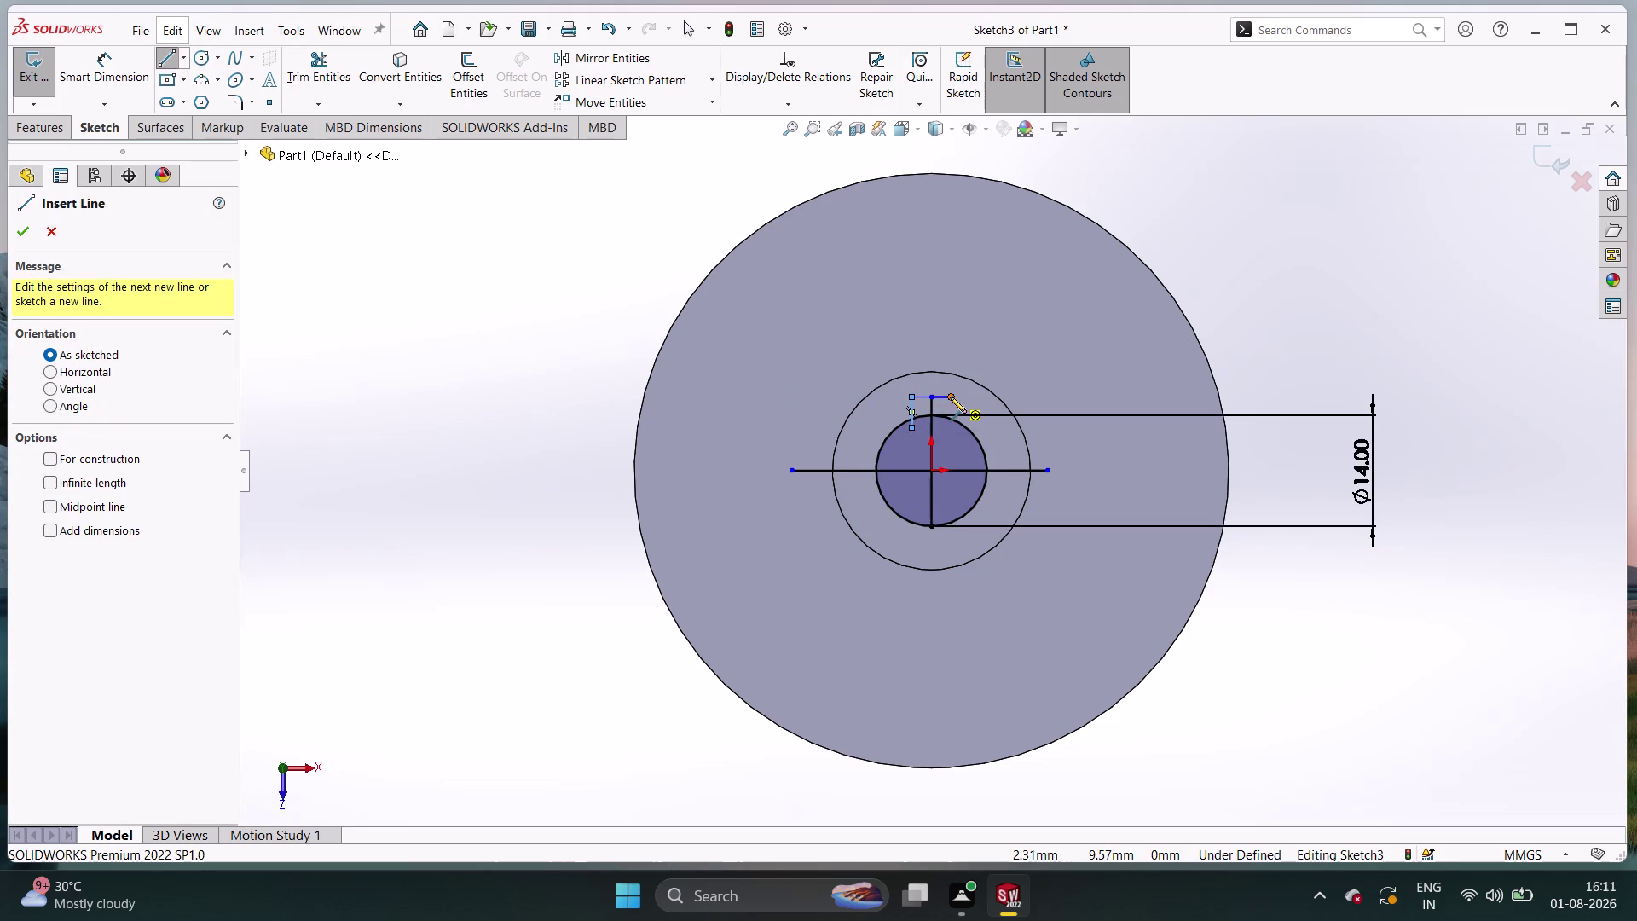
click(950, 397)
click(948, 451)
key(Escape)
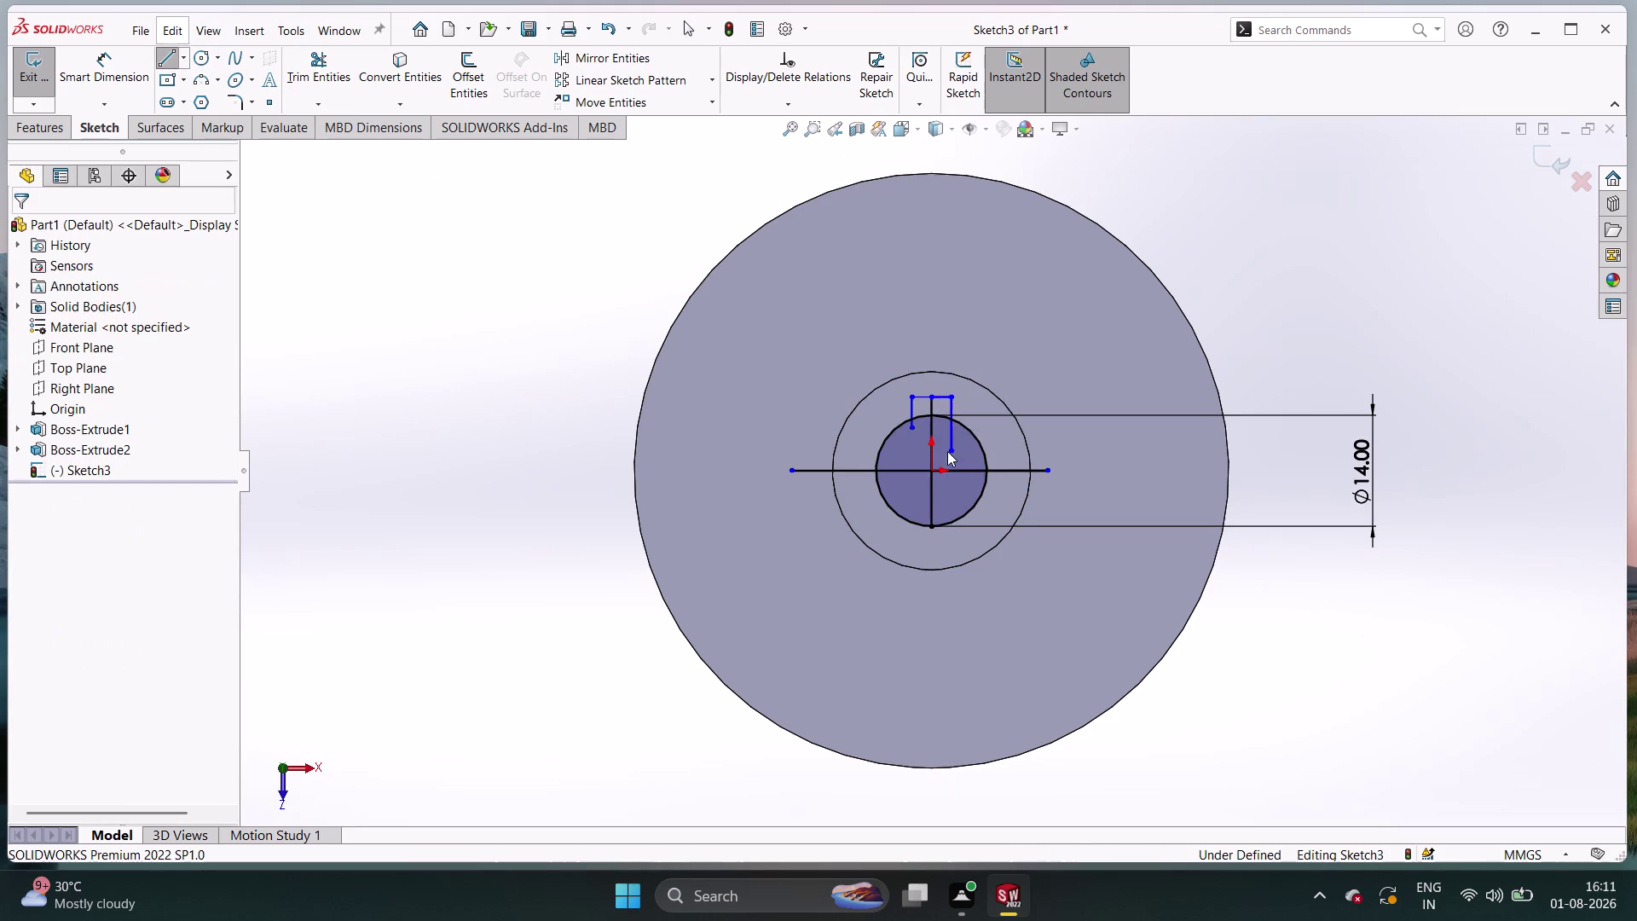
Cancel the accidentally started Smart Dimension tool.
right_click(1305, 337)
click(1247, 284)
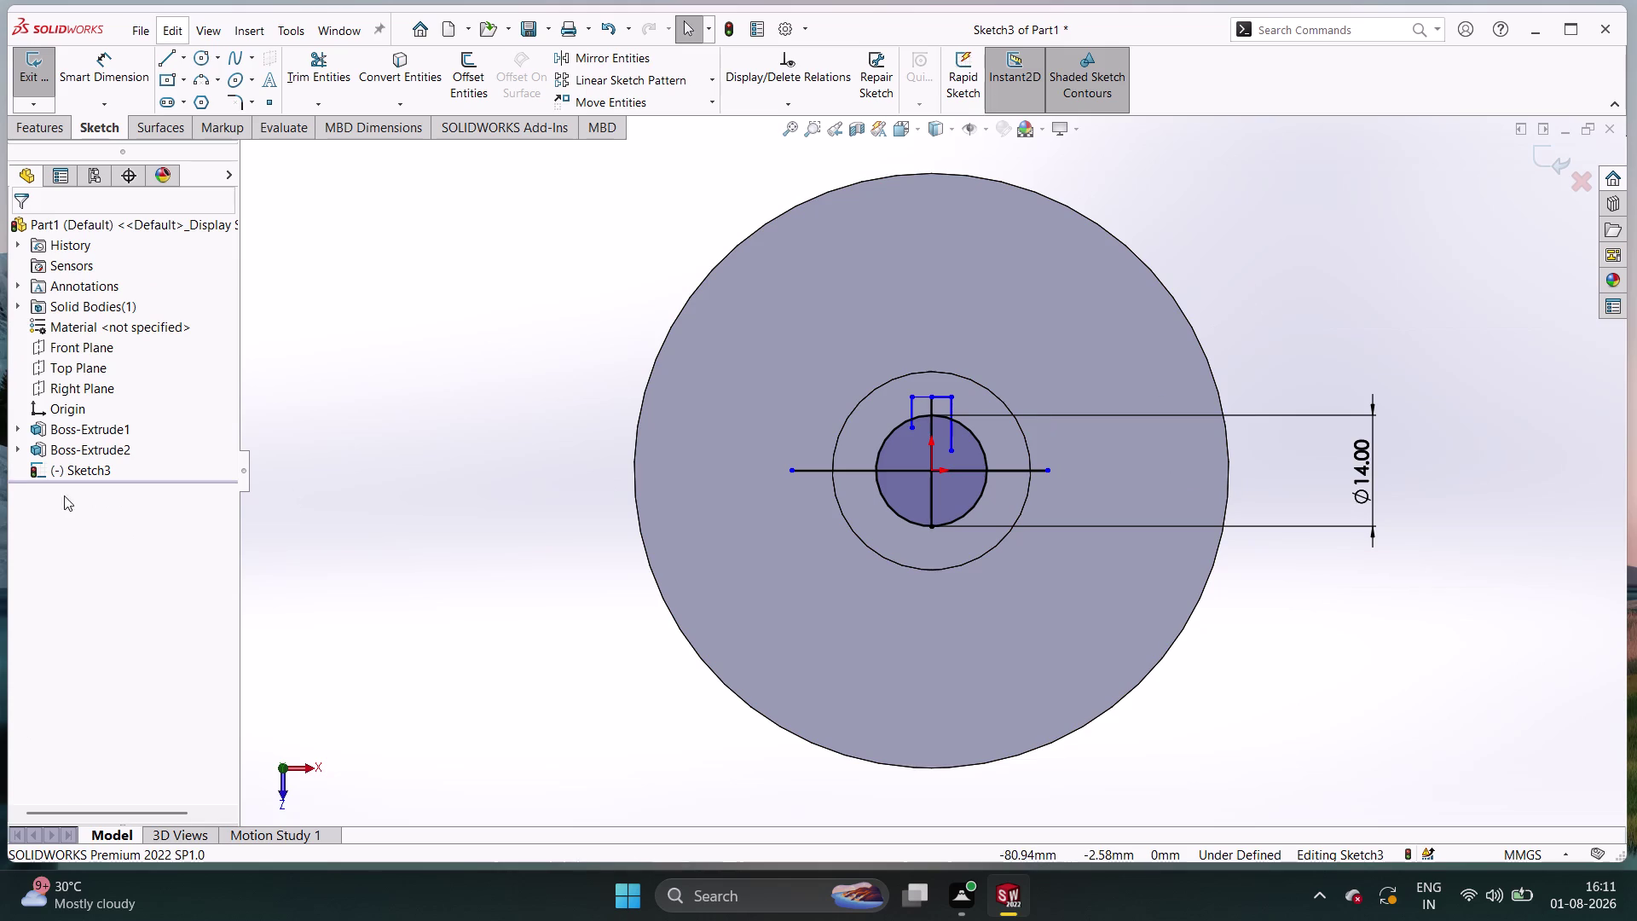
right_drag(451, 430, 435, 312)
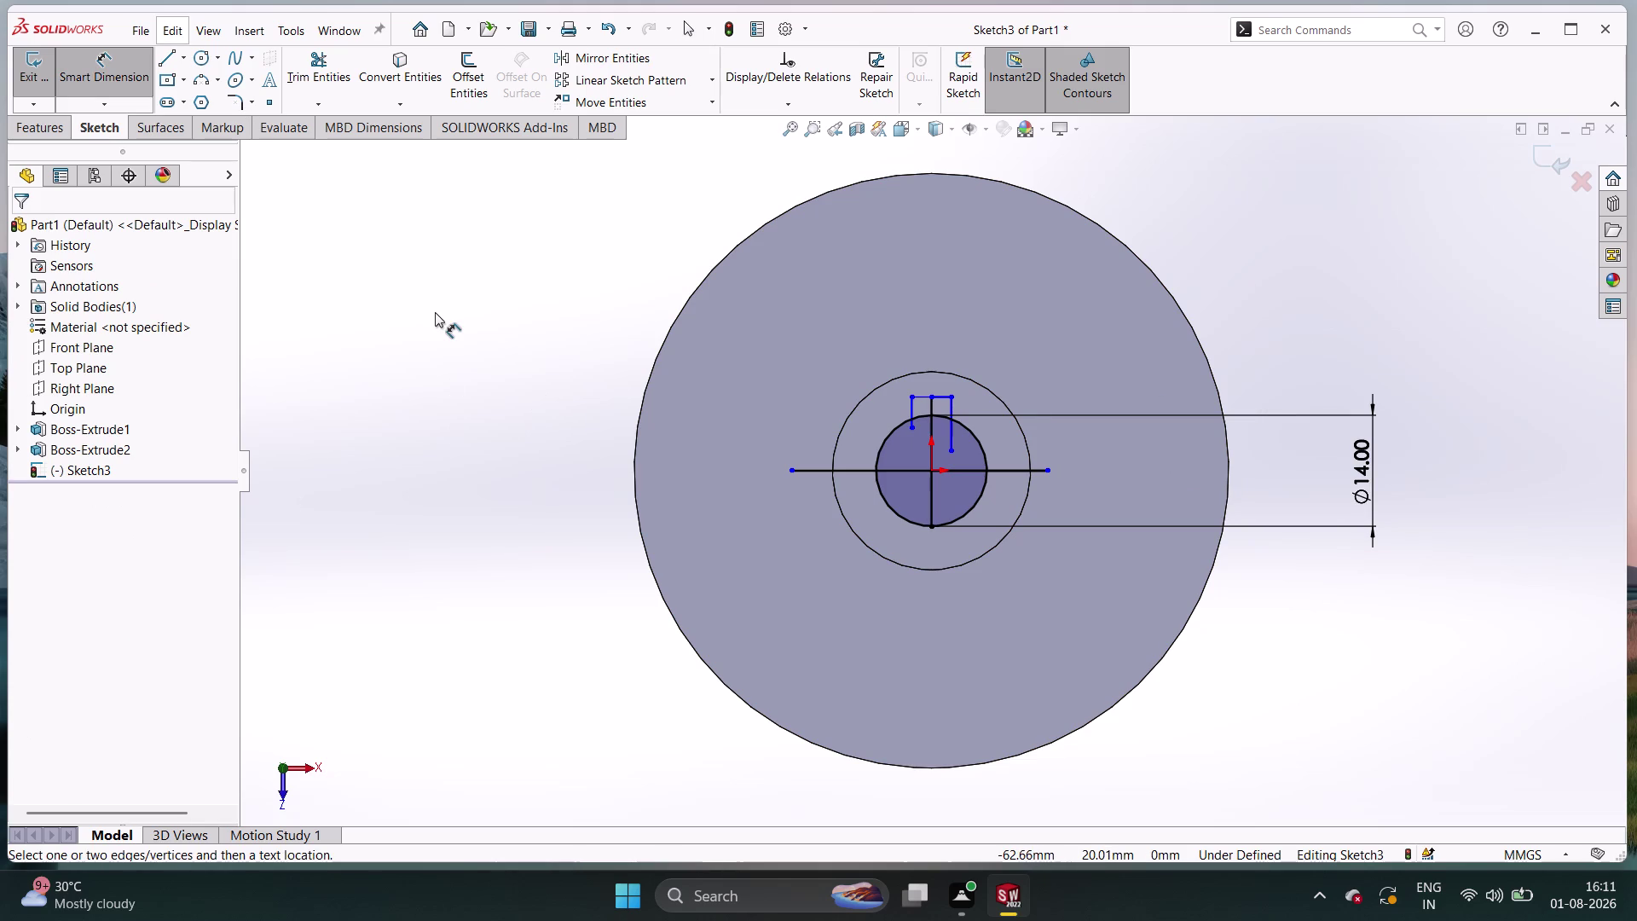
click(435, 312)
key(Escape)
key(Escape)
key(Escape)
key(Escape)
key(Escape)
key(Escape)
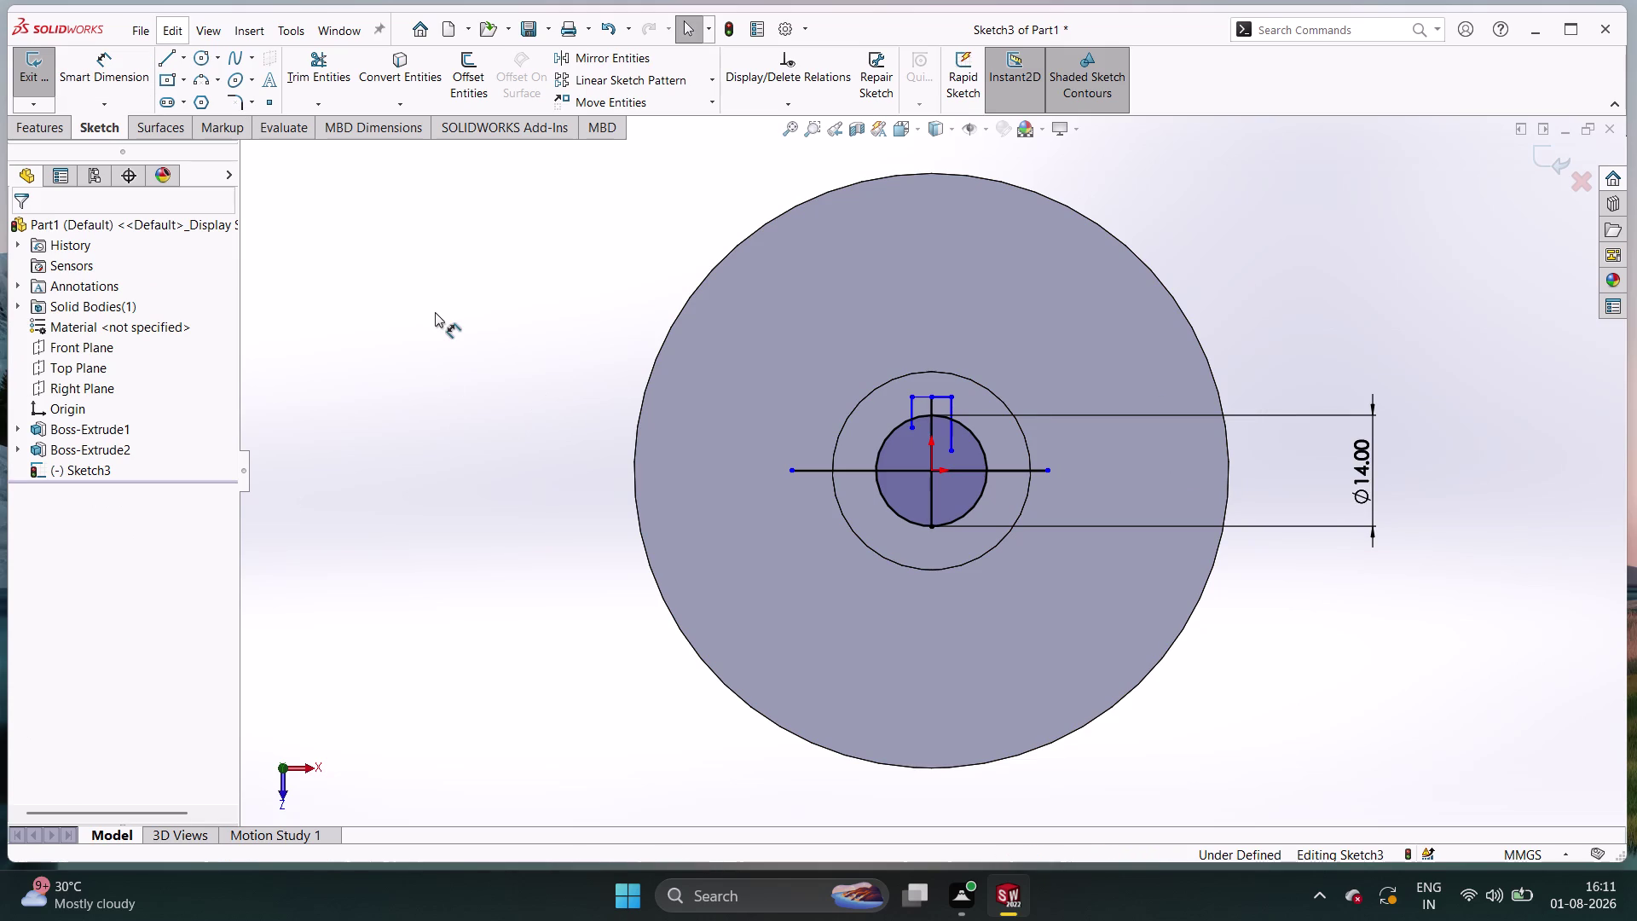
key(Escape)
key(Escape)
Delete the horizontal, vertical and leftover centre line pieces.
click(859, 474)
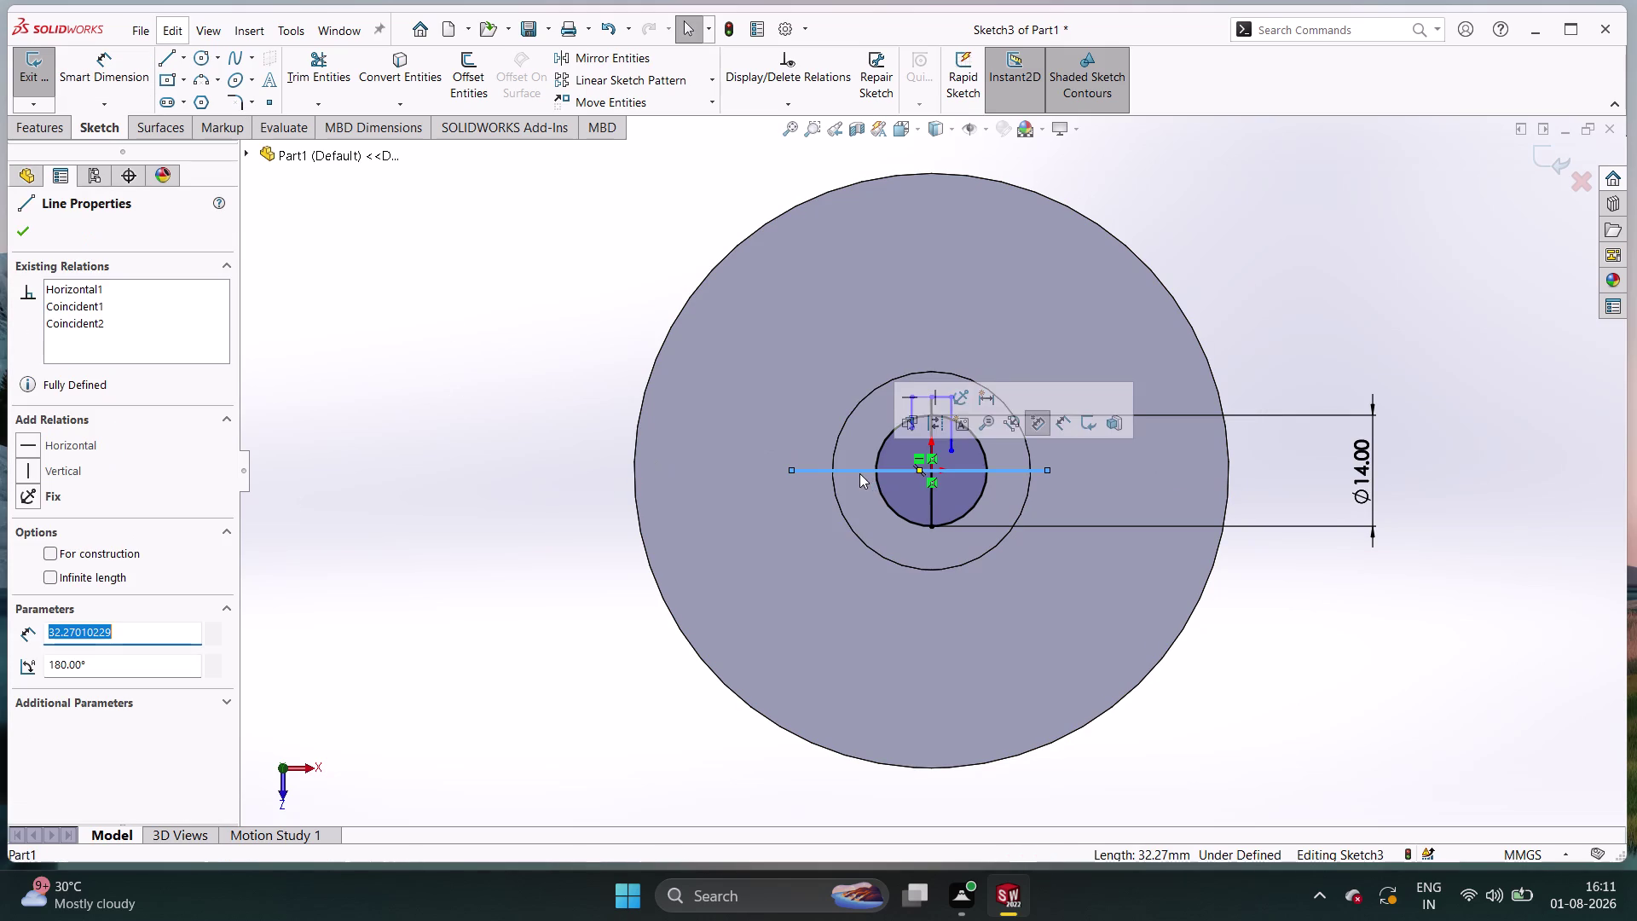
right_click(860, 473)
click(957, 741)
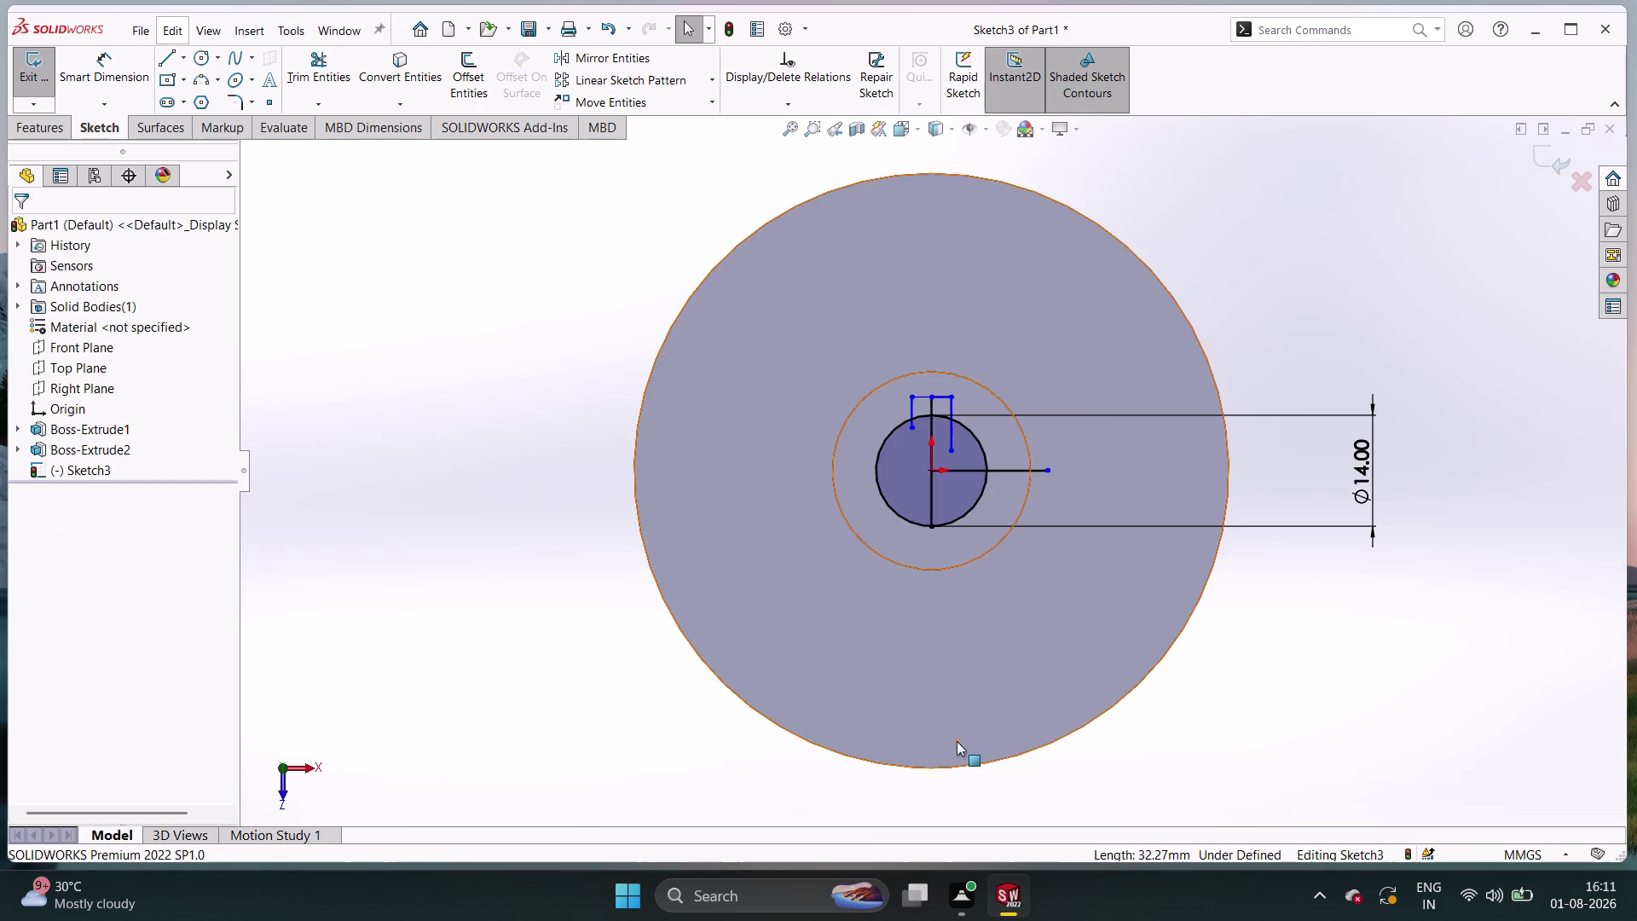
click(932, 486)
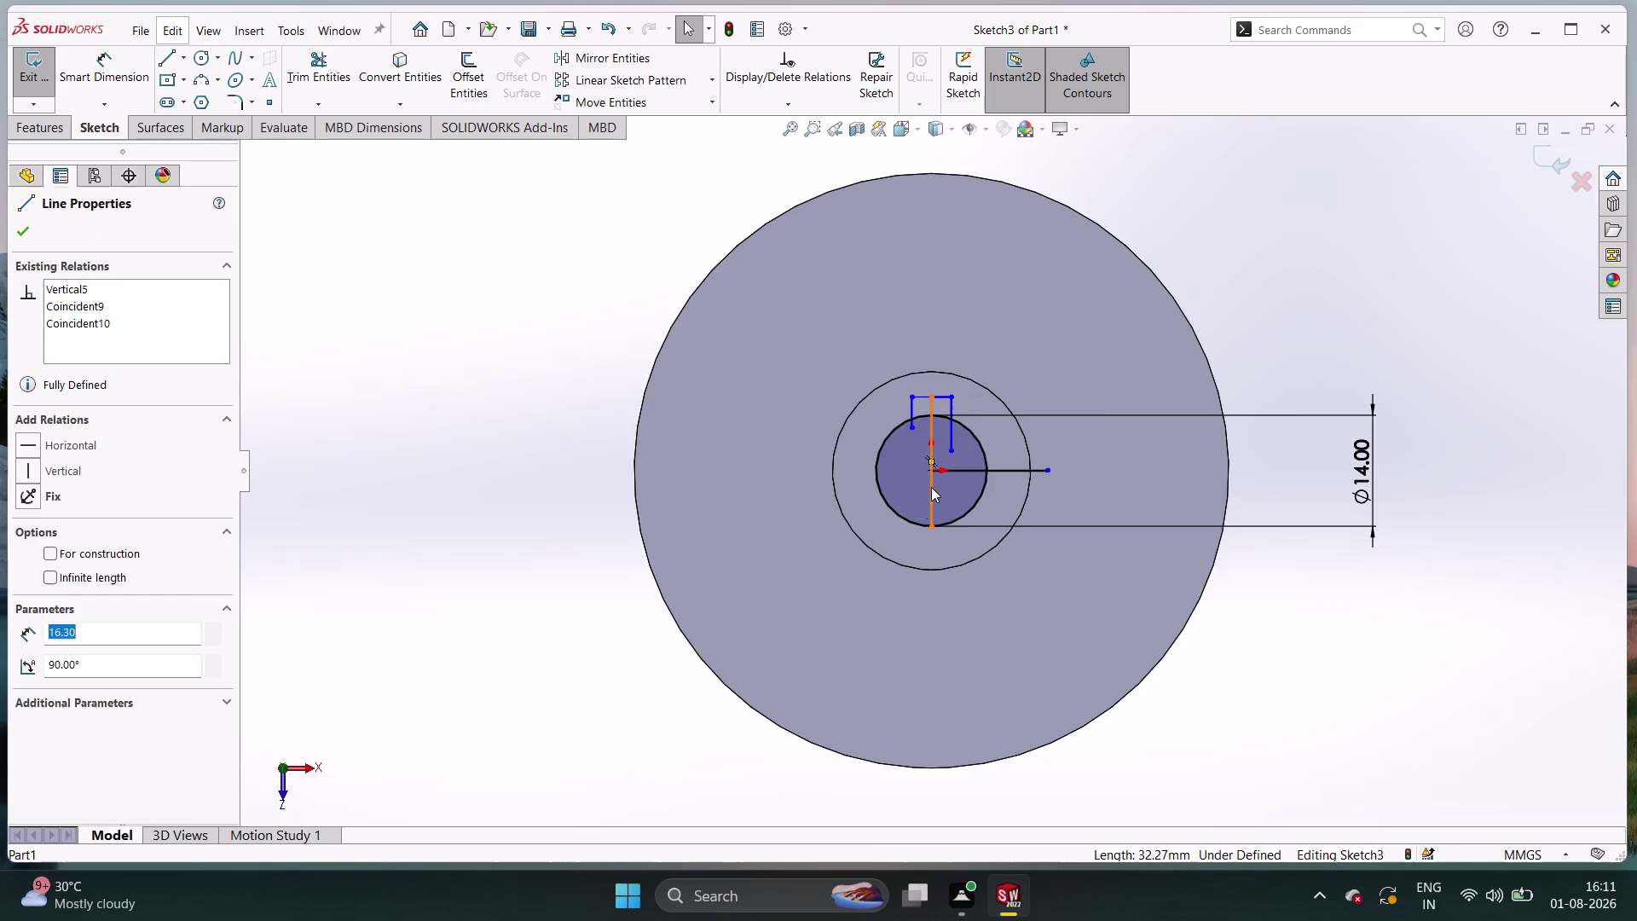
right_click(932, 487)
click(985, 742)
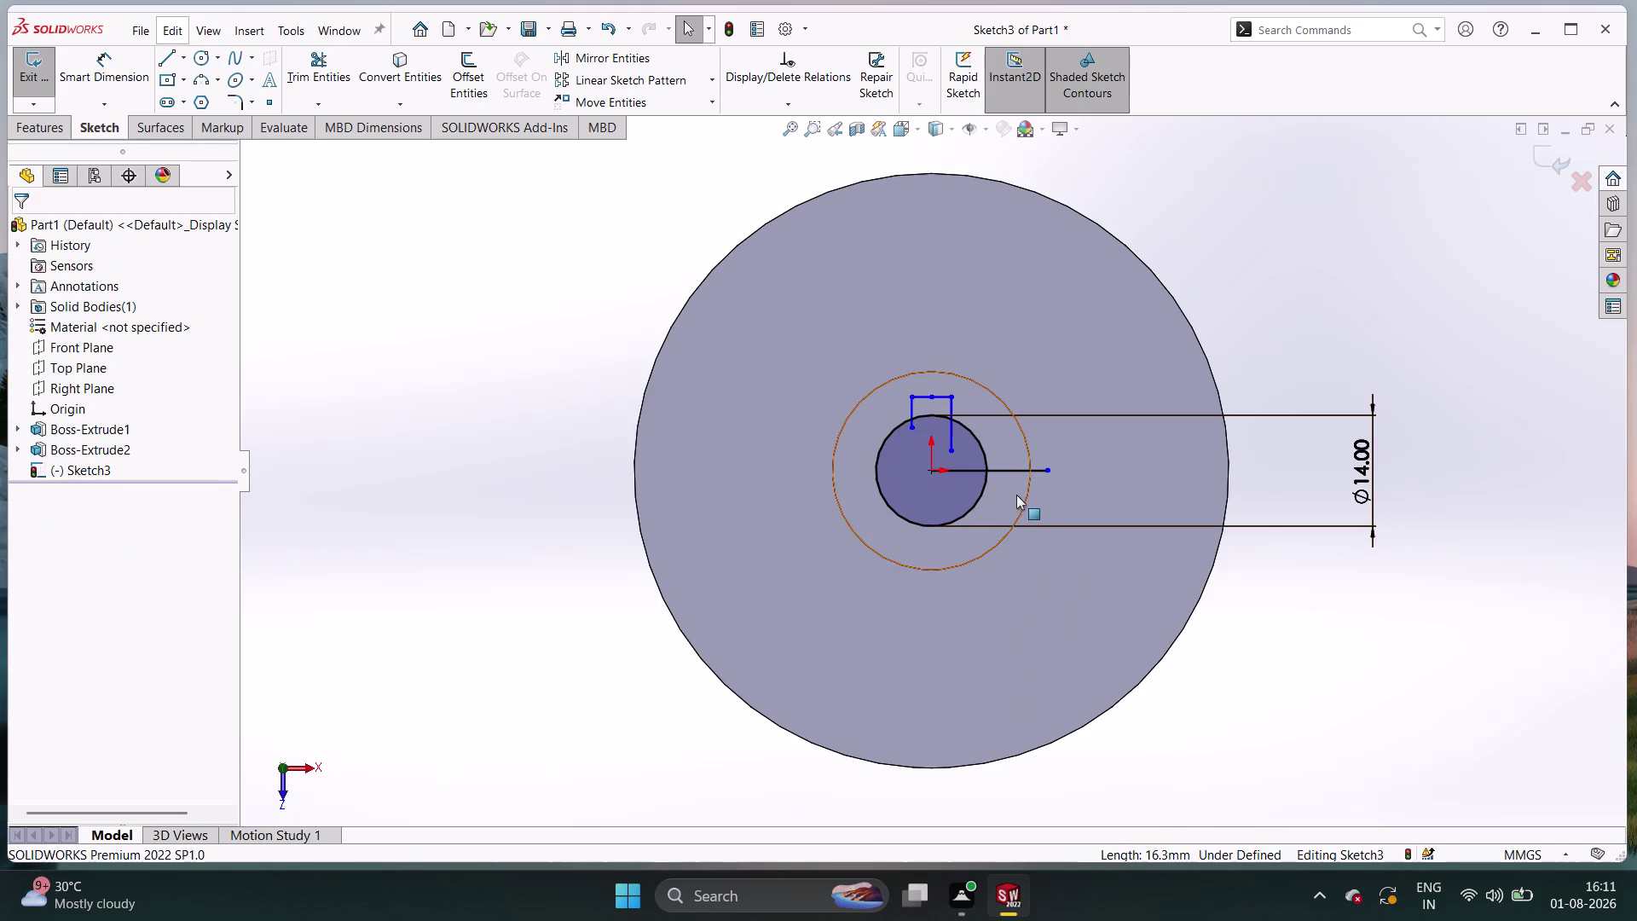
click(1006, 468)
right_click(1005, 467)
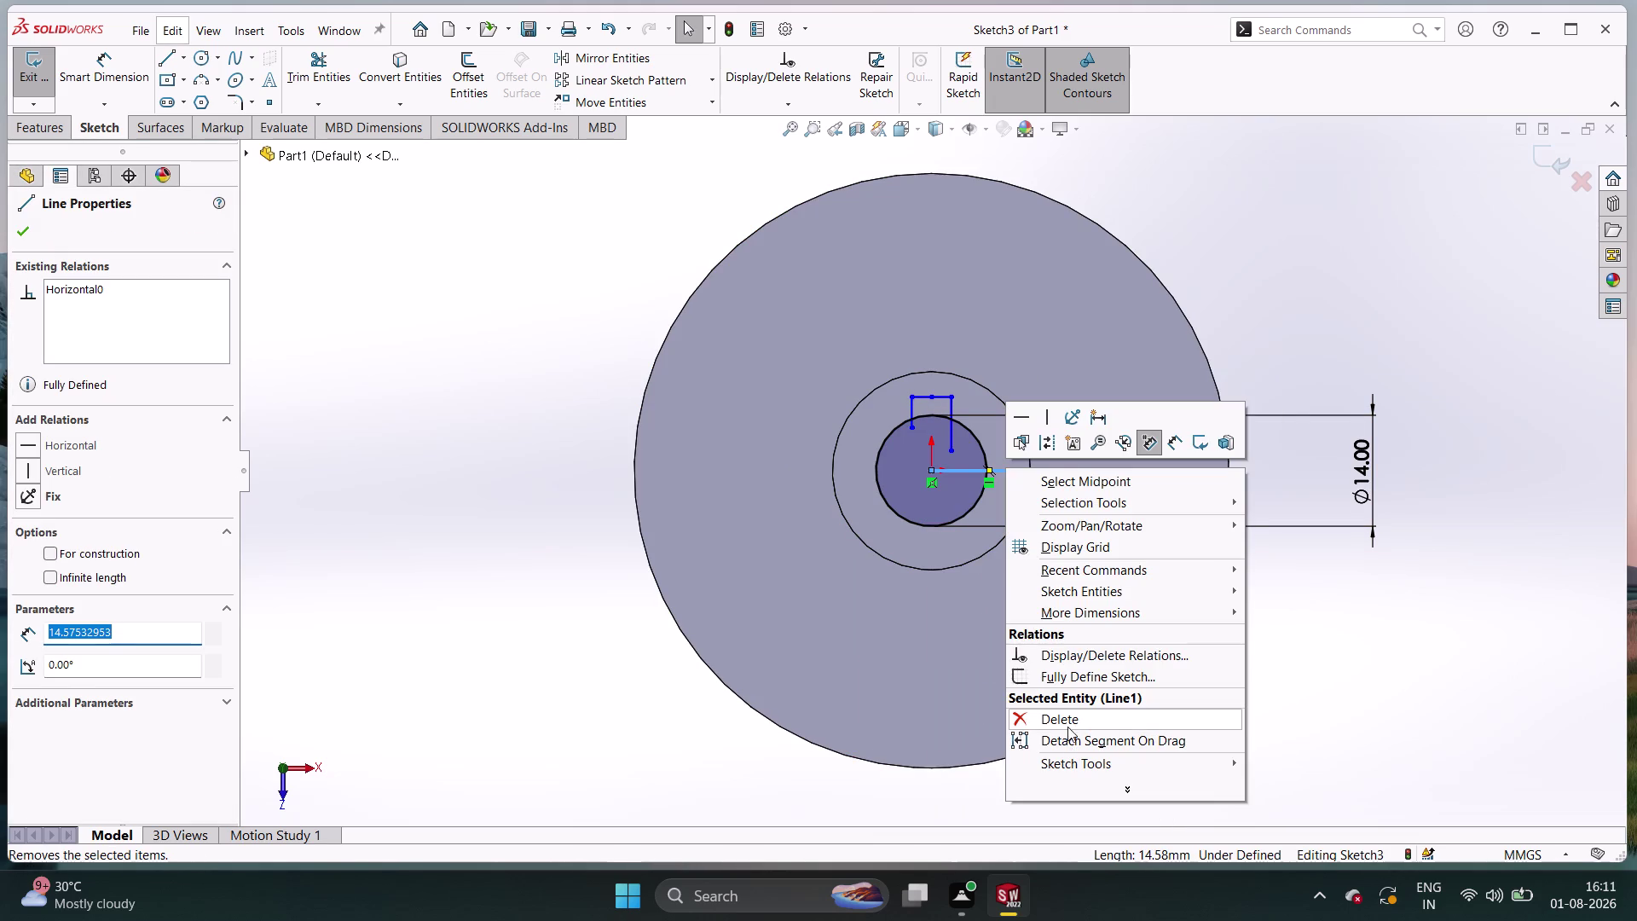
click(1064, 716)
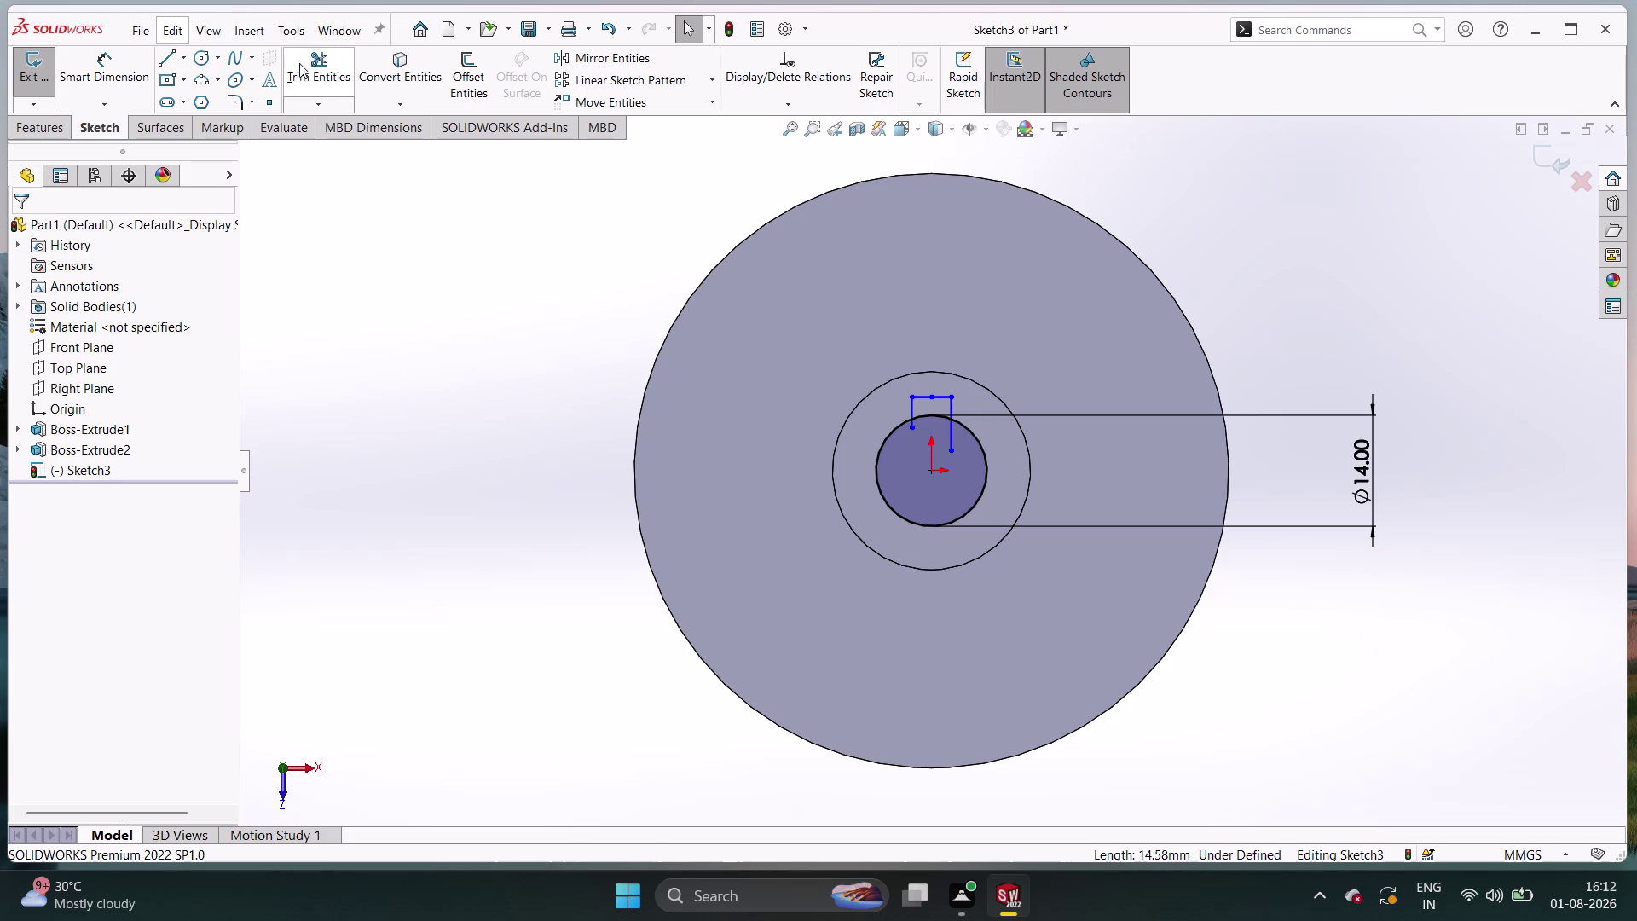
click(322, 100)
Power-trim the 14 mm circle's arc lying between the two notch sides.
double_click(333, 128)
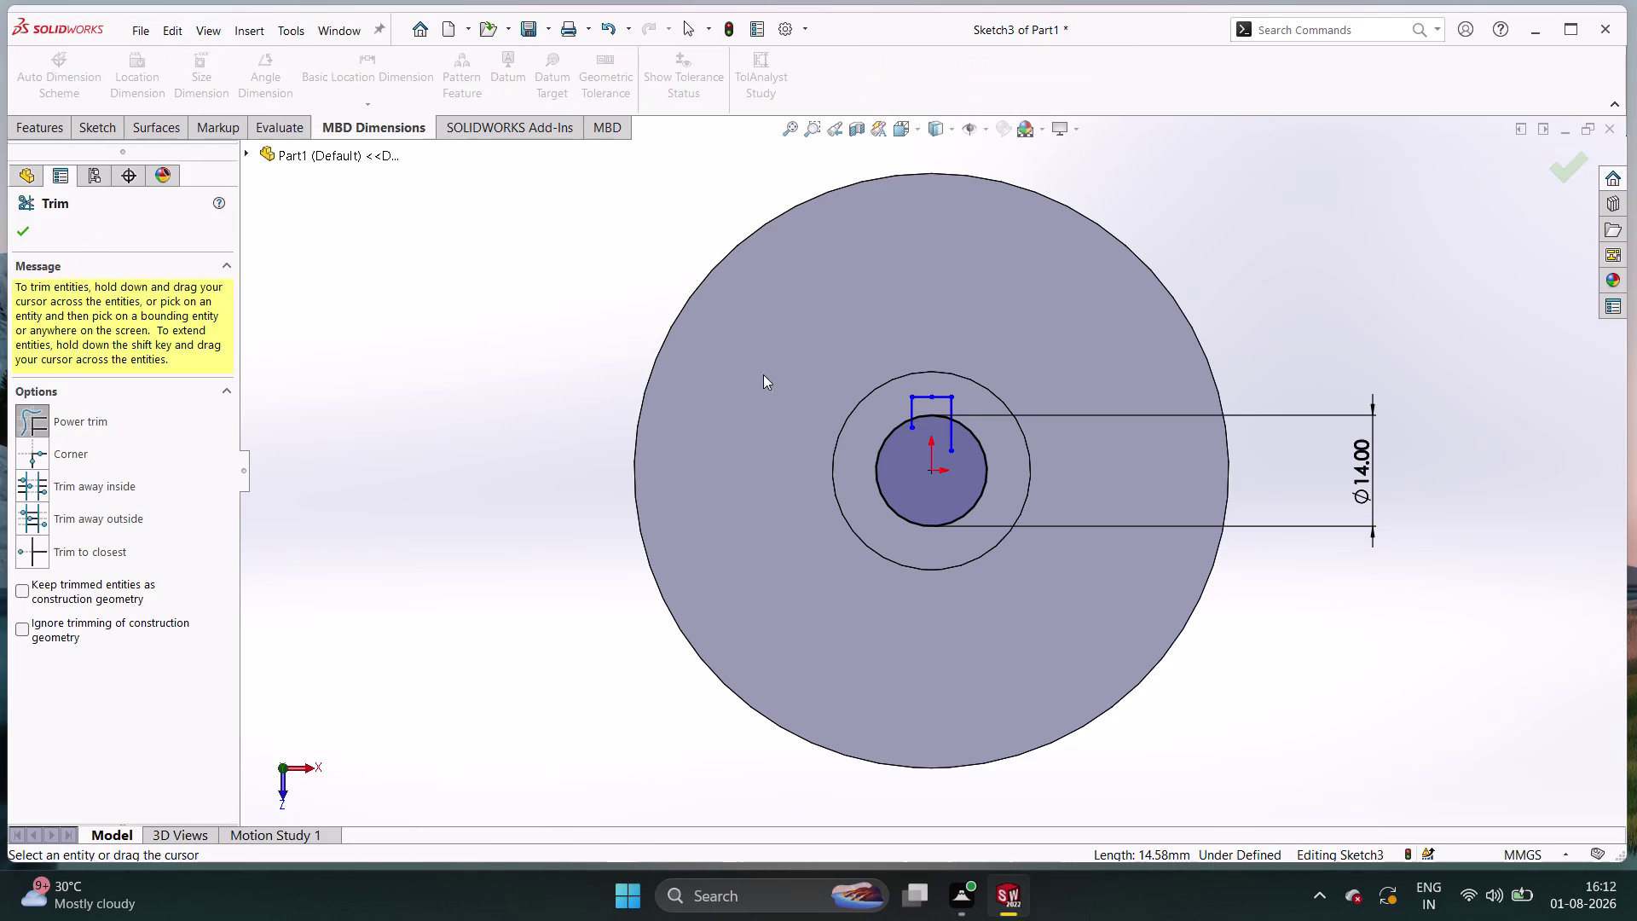
drag(924, 423, 964, 439)
scroll(down, 3)
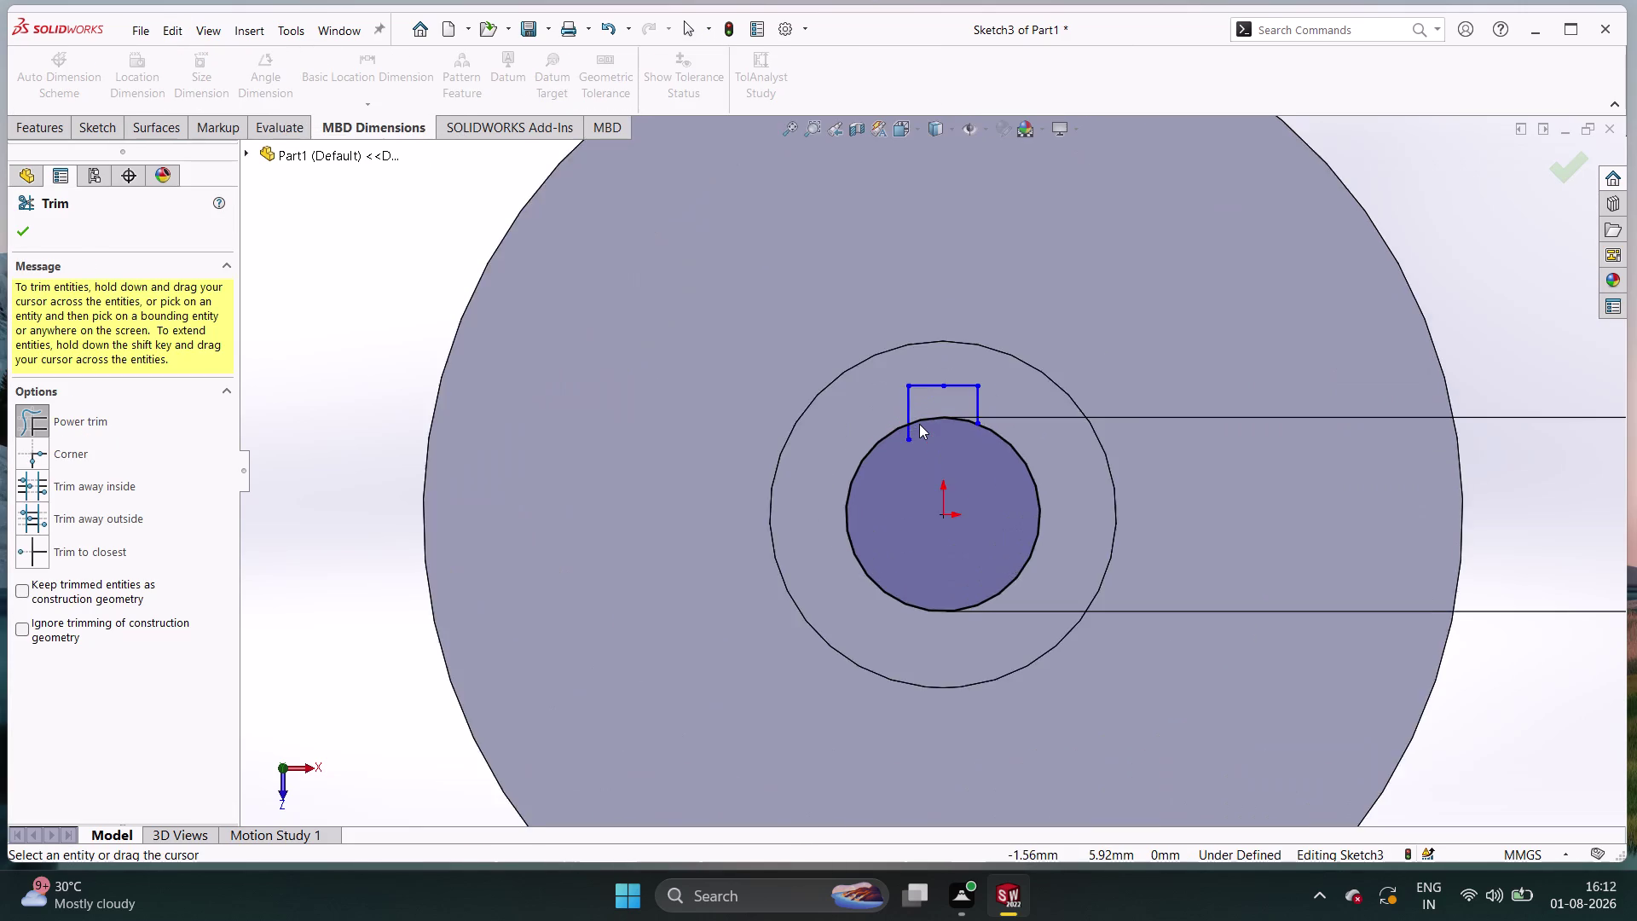
scroll(down, 3)
drag(916, 442, 860, 518)
click(859, 518)
drag(864, 481, 910, 464)
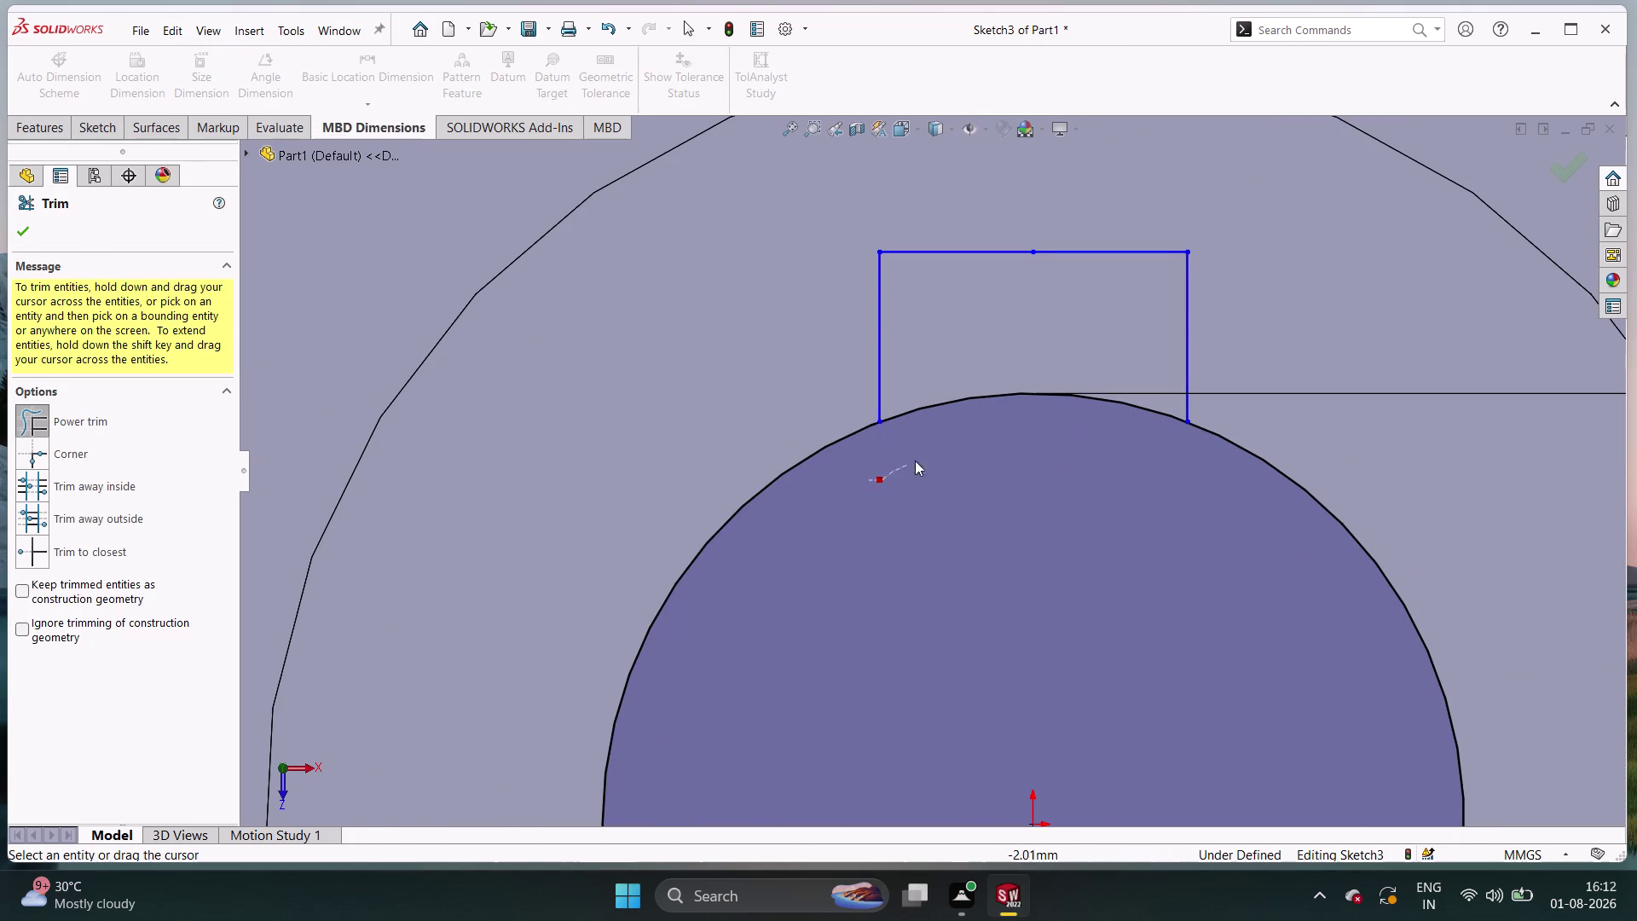
drag(910, 465, 912, 460)
drag(969, 365, 979, 430)
click(979, 430)
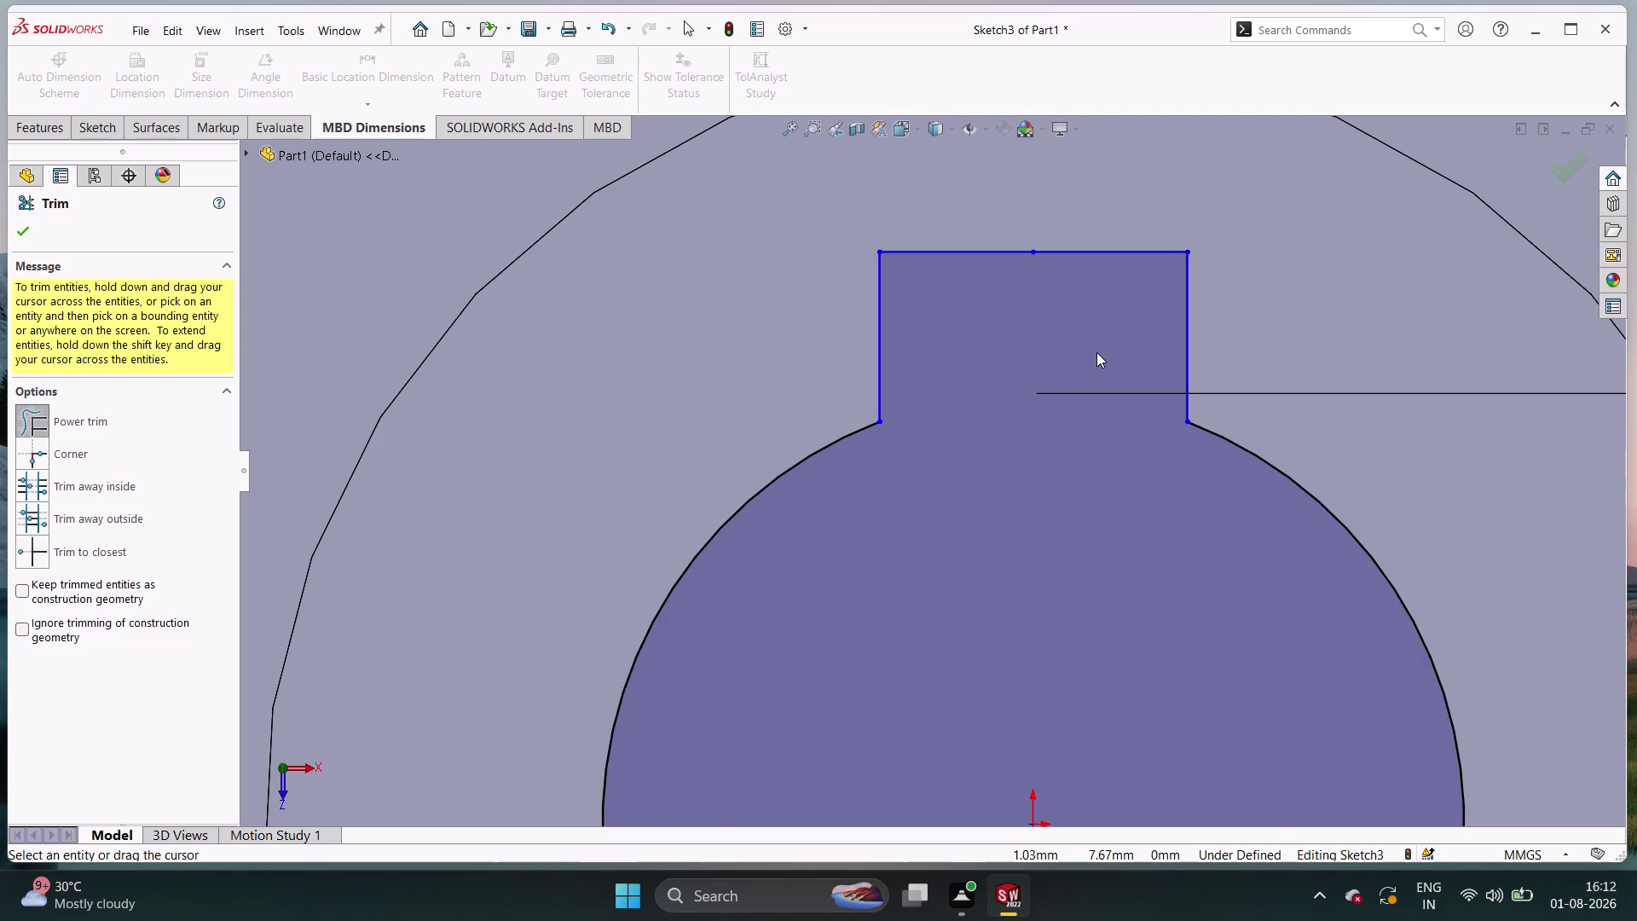
Zoom back out to the full sketch and exit Trim Entities.
scroll(up, 3)
scroll(up, 3)
scroll(up, 3)
scroll(up, 3)
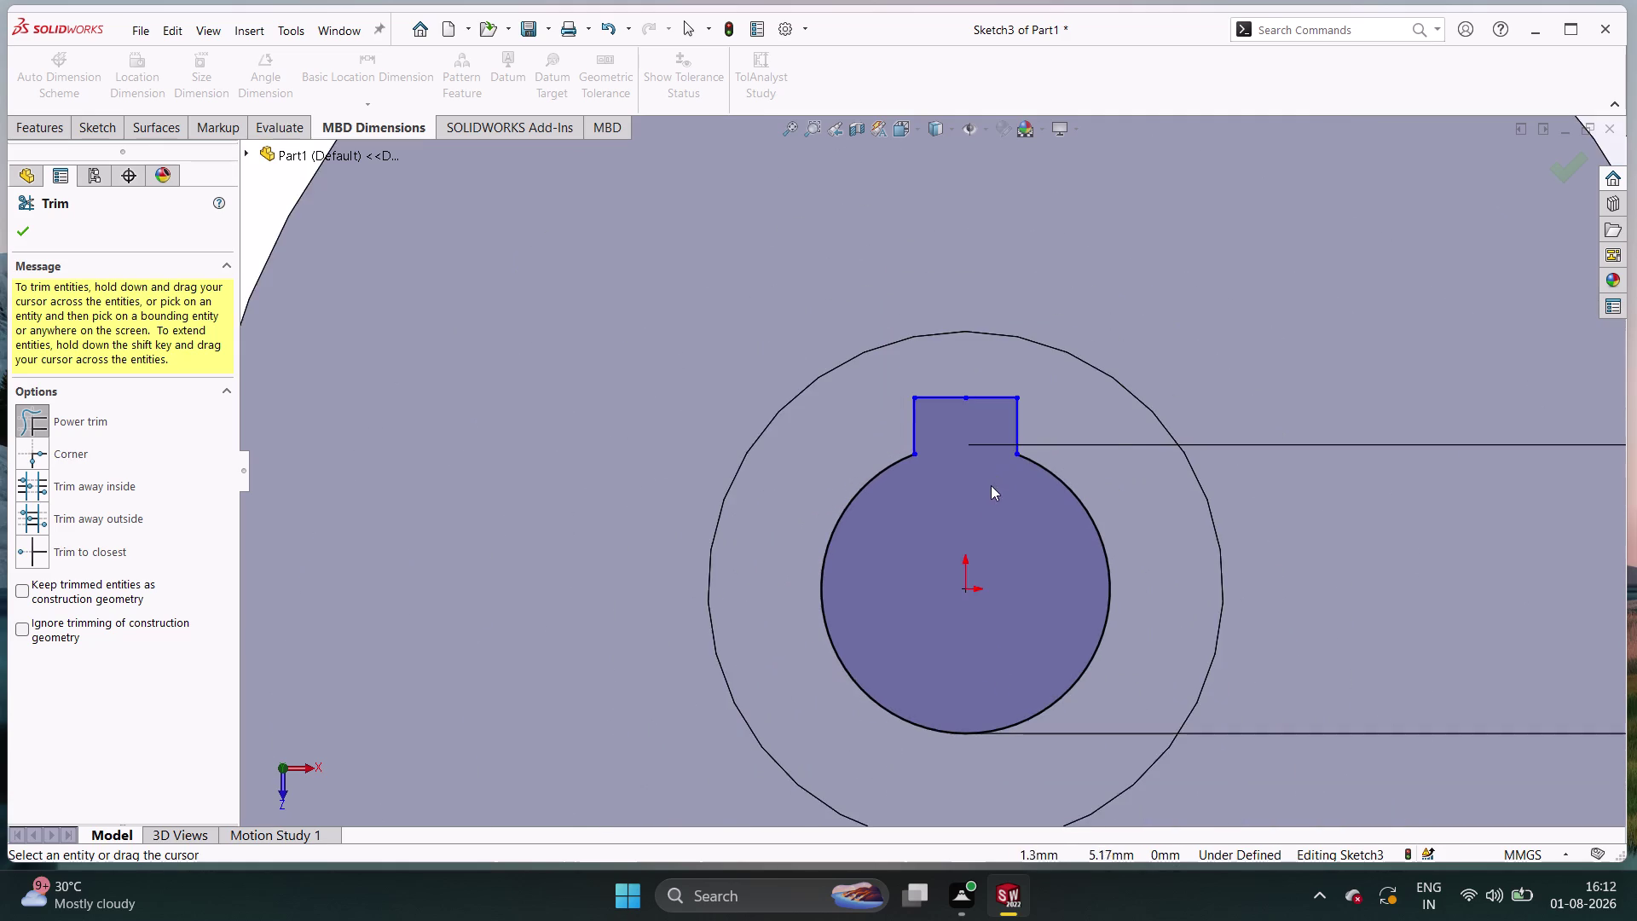
scroll(up, 3)
scroll(up, 3)
key(Escape)
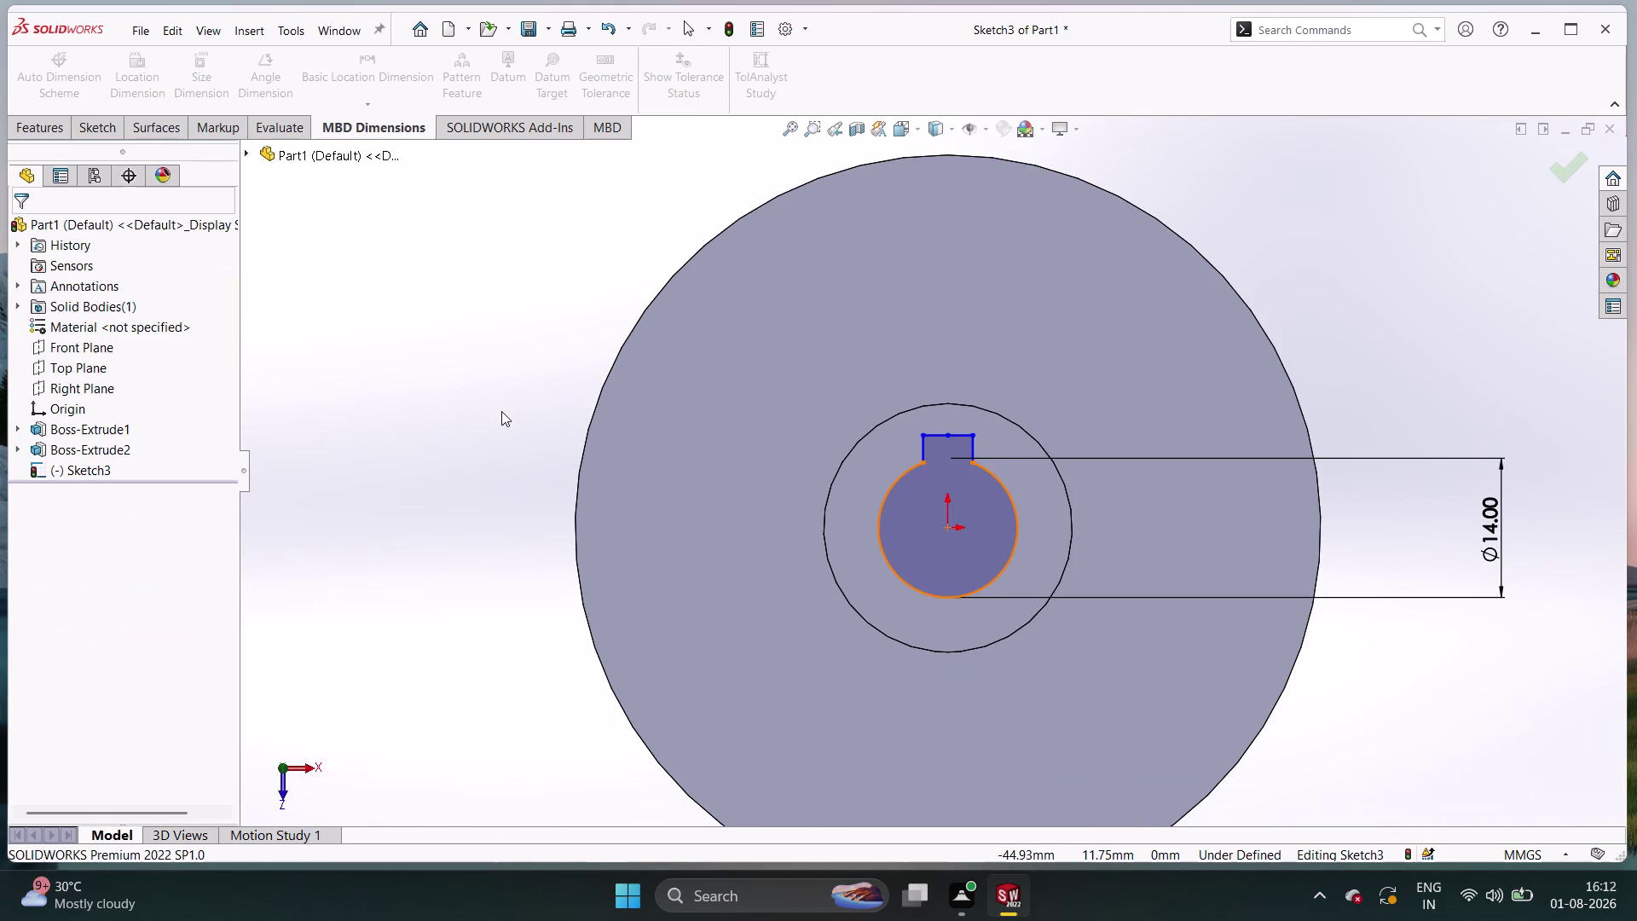
key(Escape)
key(Escape)
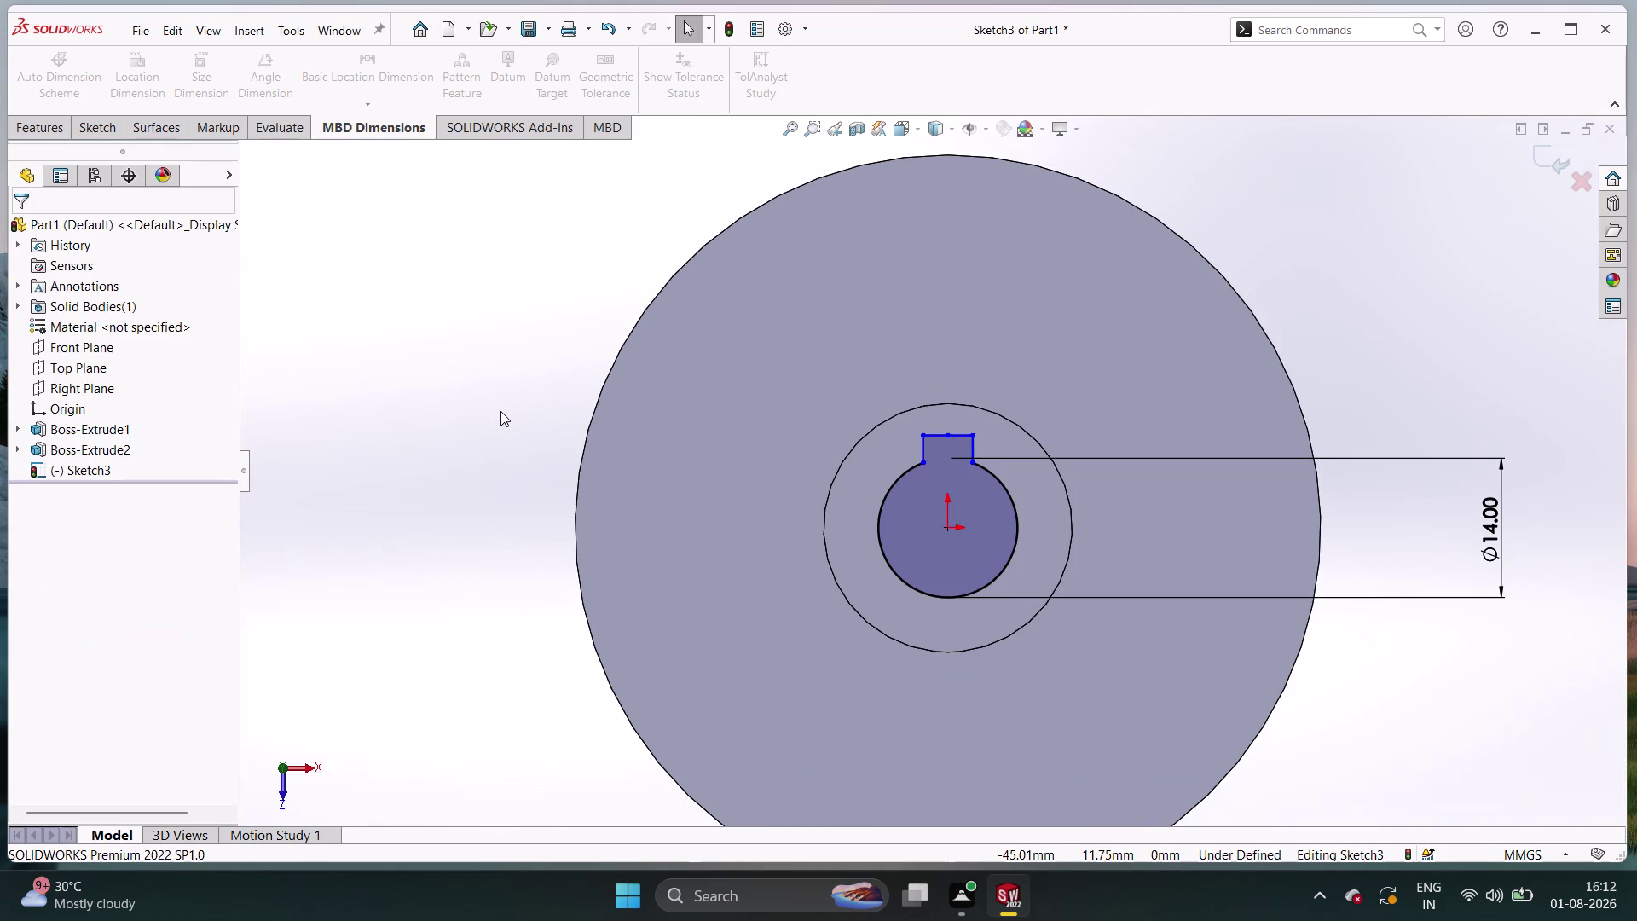